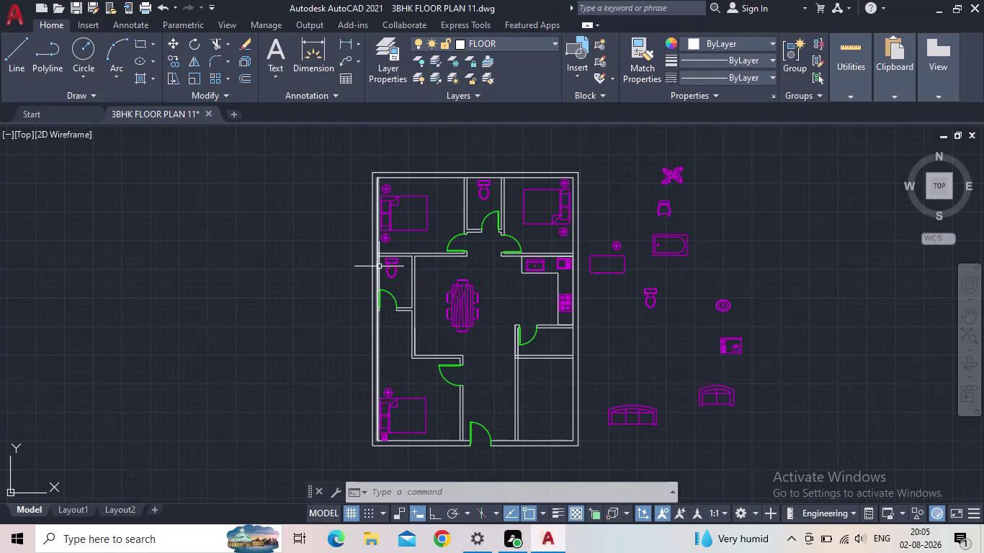
Rotate the round basin fixture 90 degrees about its centre with Ortho on.
scroll(up, 3)
scroll(up, 3)
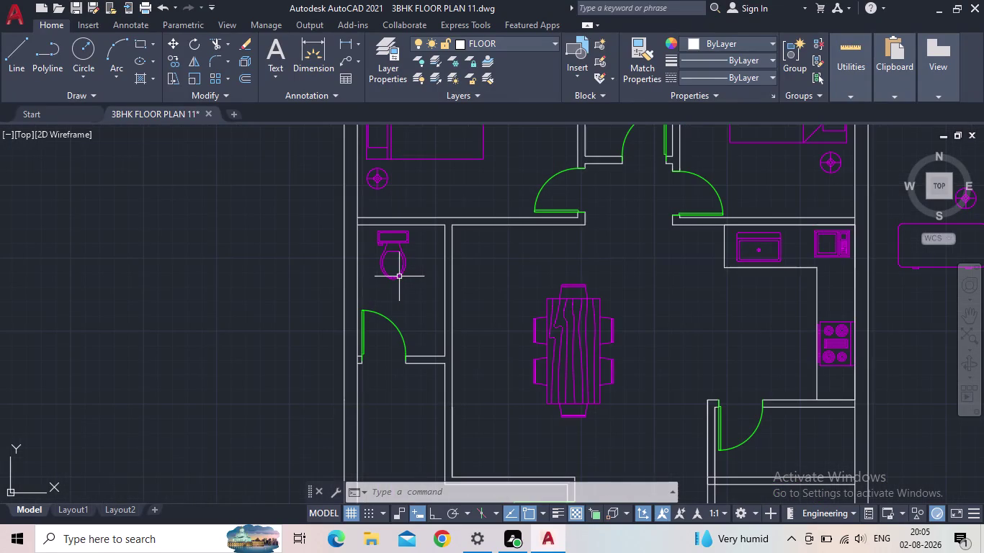
middle_drag(408, 292, 397, 292)
scroll(down, 3)
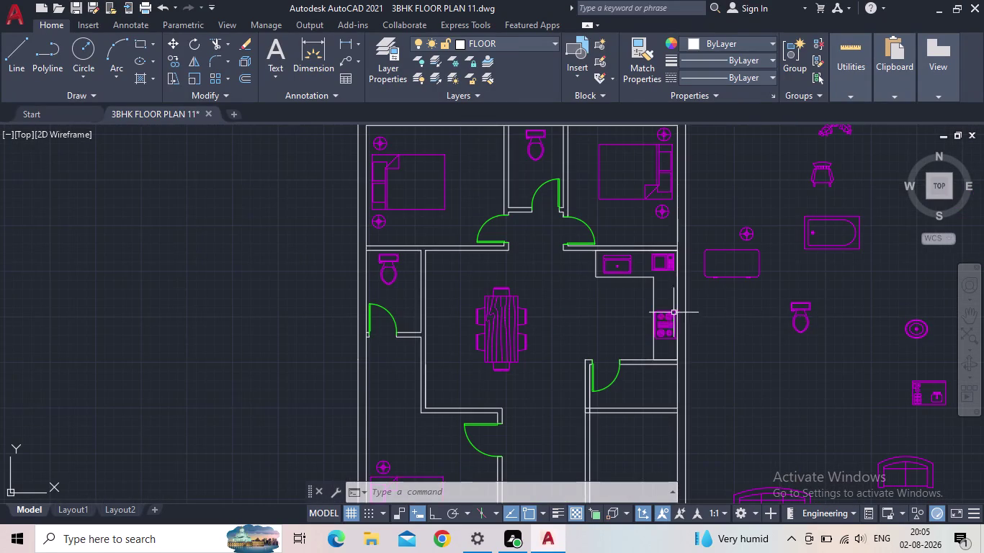
middle_drag(835, 301, 793, 291)
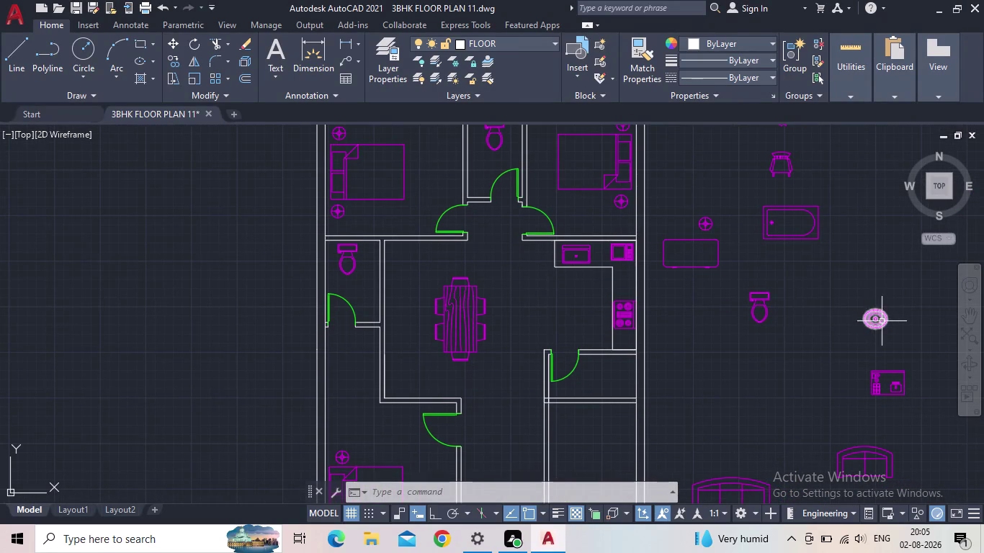
click(882, 321)
key(r)
key(o)
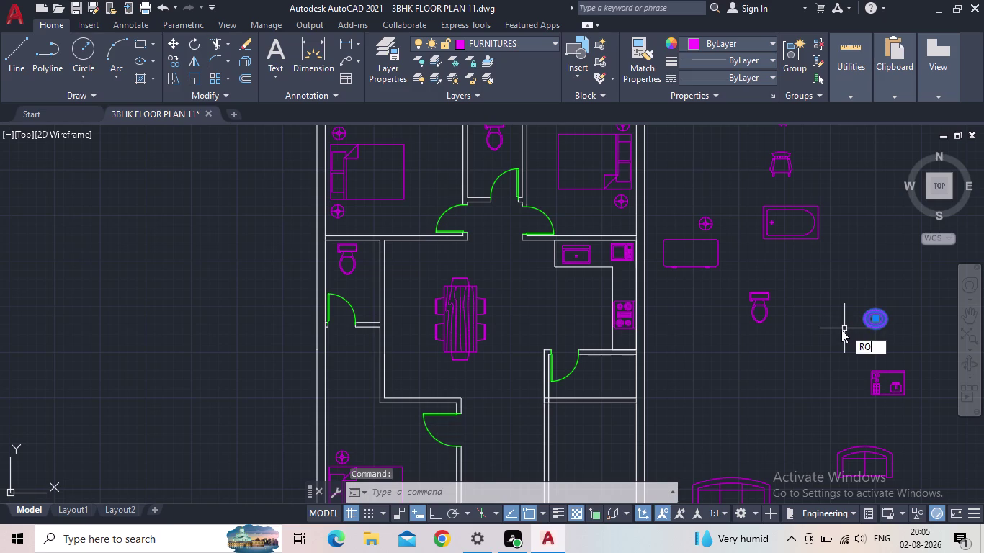
key(Return)
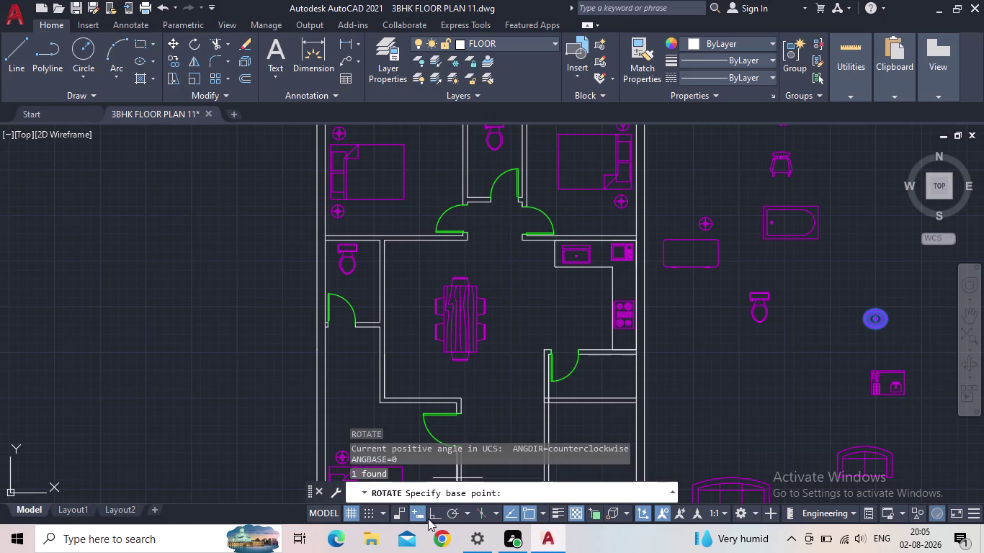
click(434, 516)
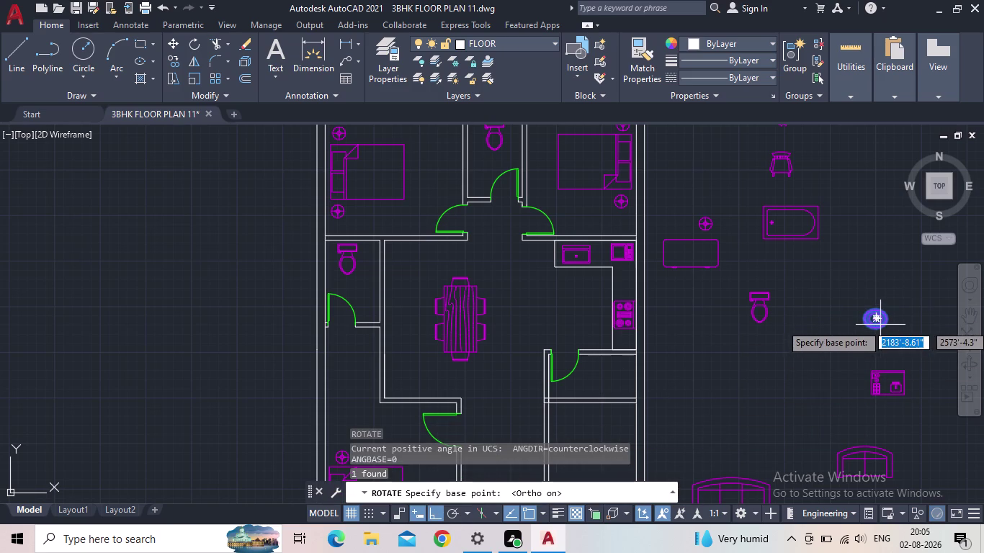
click(877, 322)
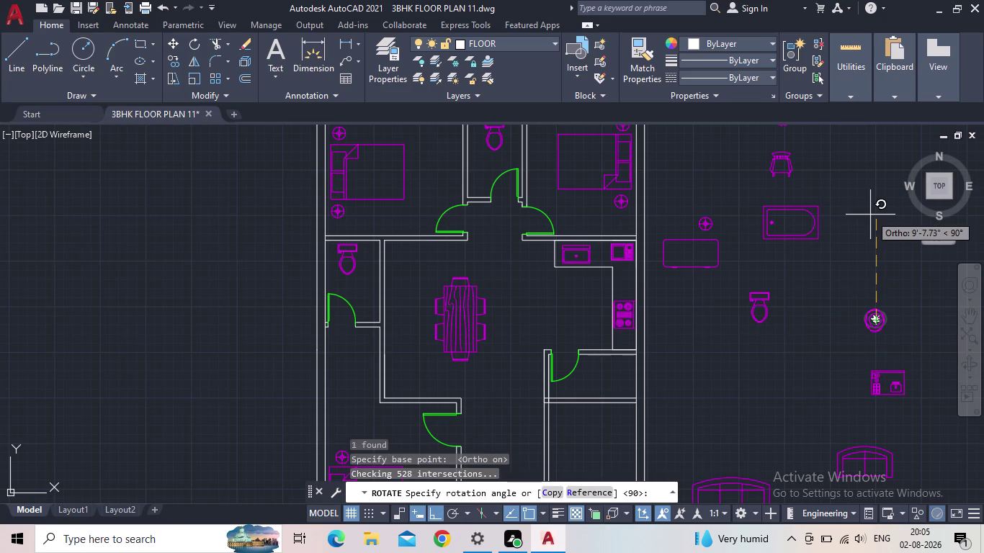
click(870, 214)
Move the rotated basin by its centre grip into the left bathroom beside the door.
scroll(up, 3)
click(875, 334)
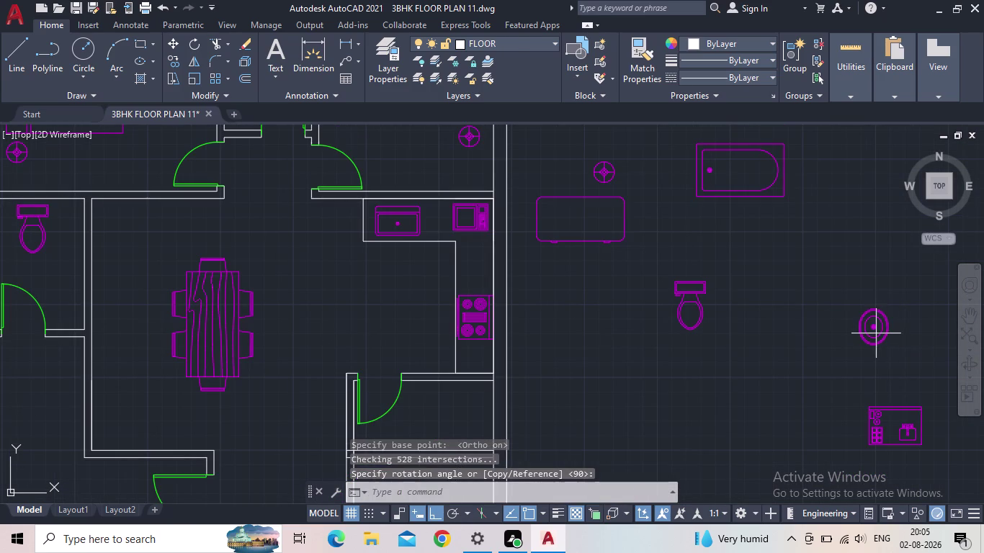
click(872, 329)
click(872, 329)
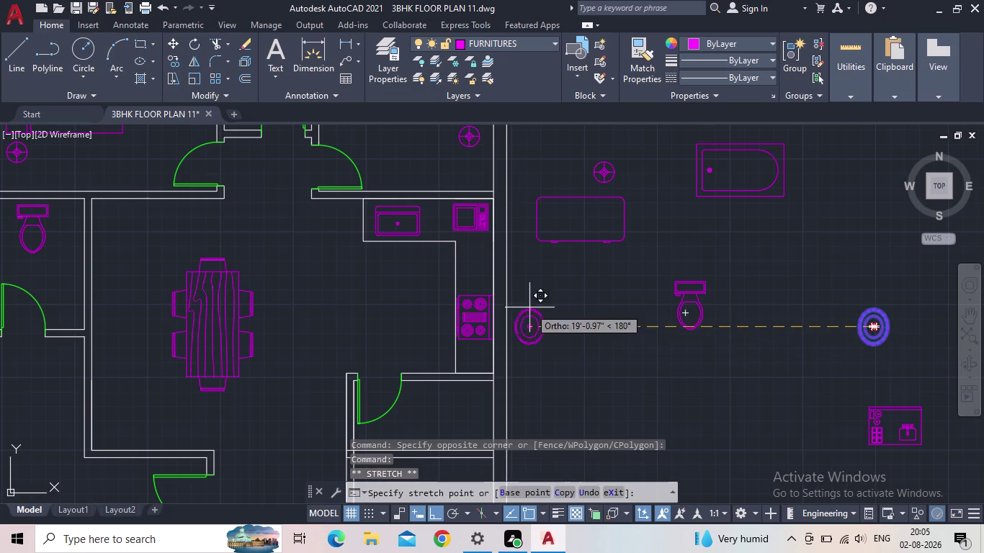
scroll(down, 3)
click(429, 514)
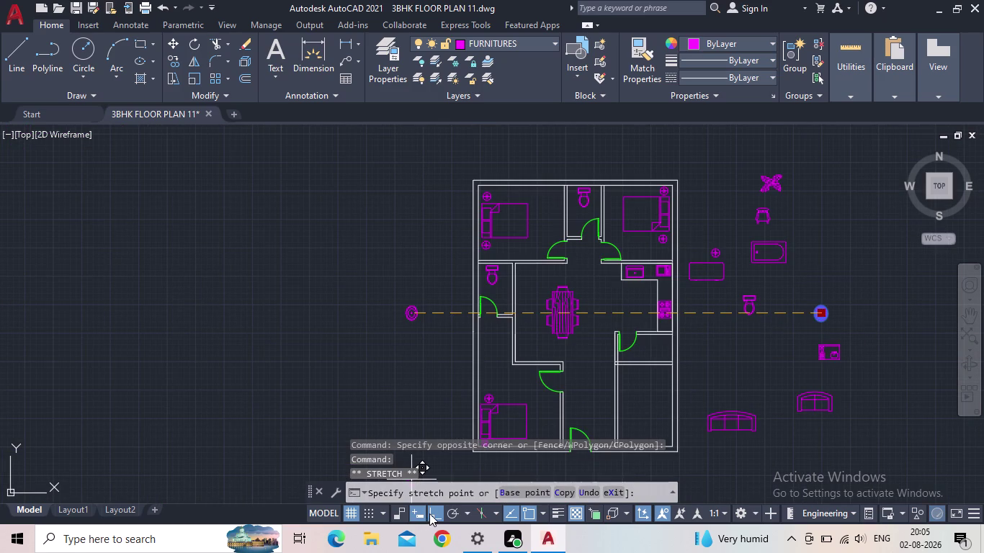
scroll(up, 3)
scroll(up, 3)
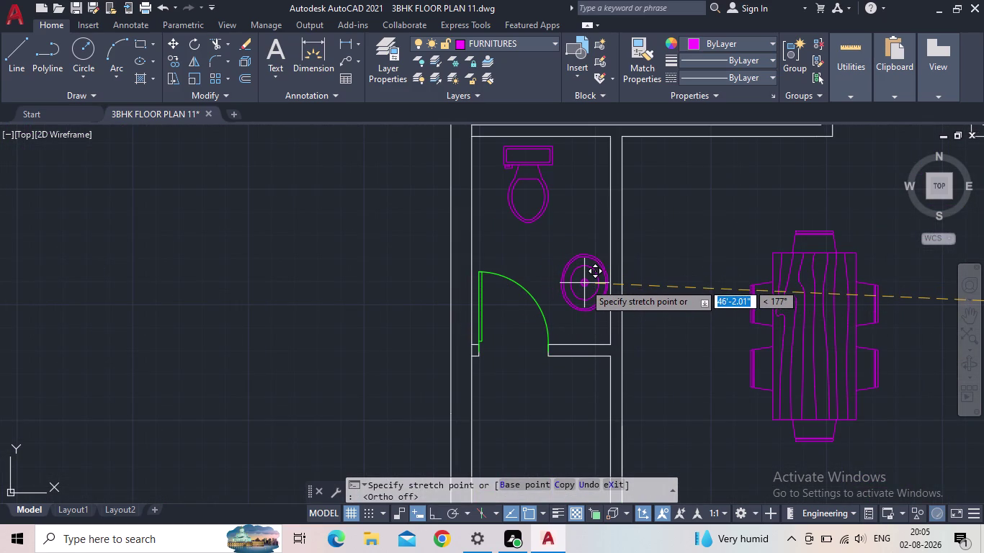
click(582, 284)
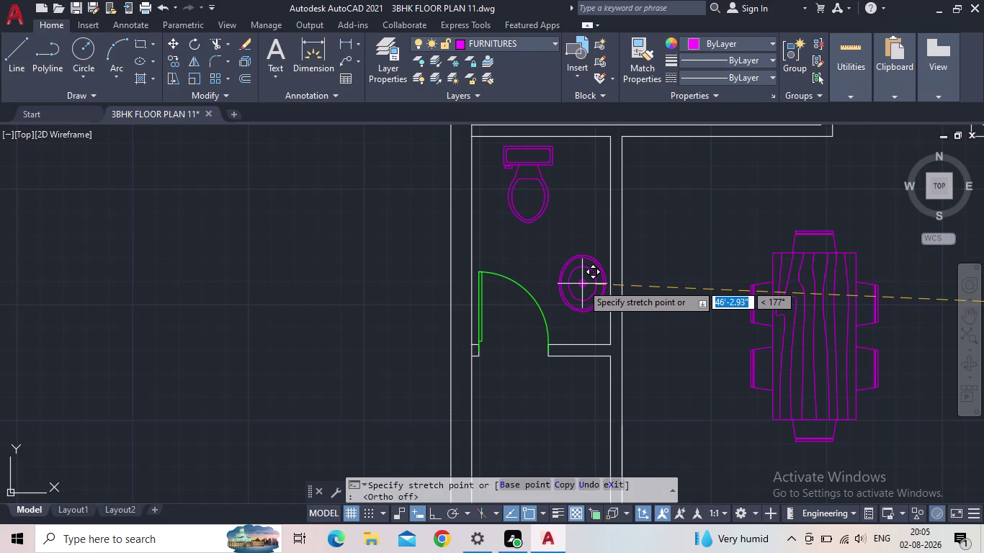
key(Escape)
scroll(down, 3)
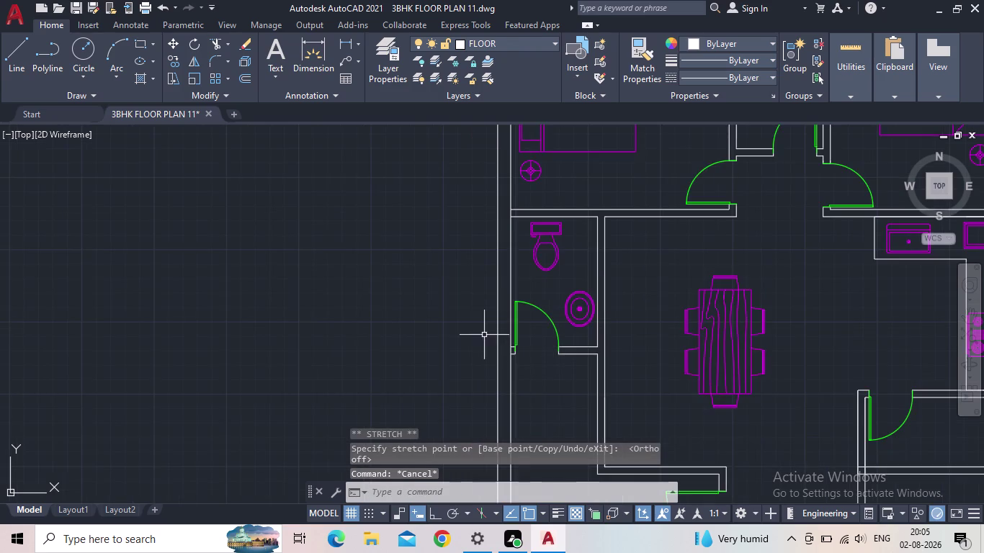
scroll(down, 3)
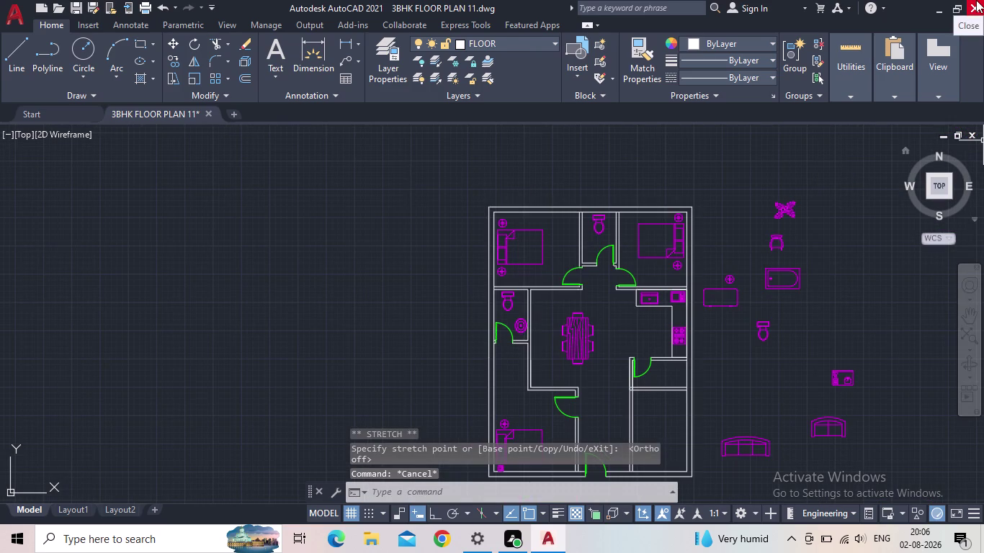
Start copying the basin with CO, using its centre as the base point.
scroll(up, 3)
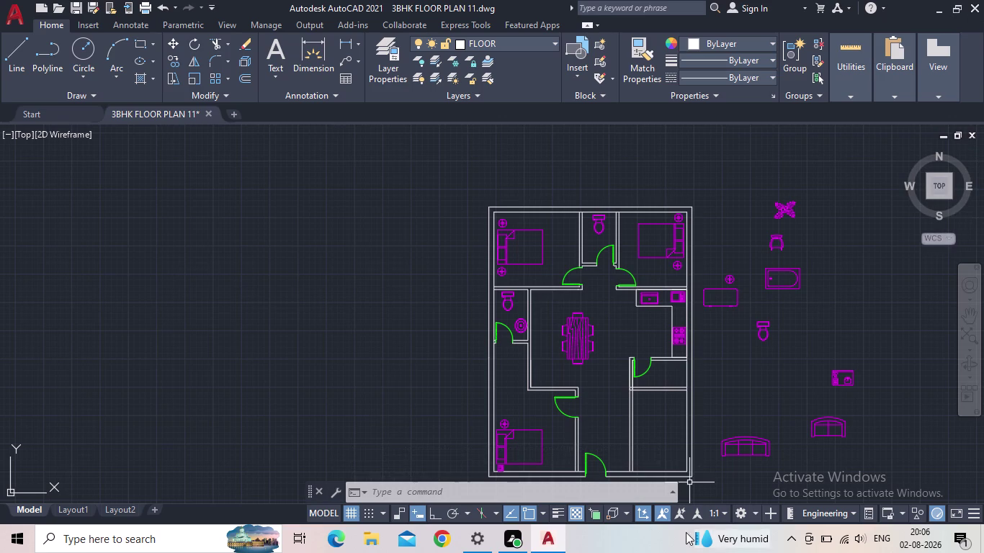
scroll(down, 3)
middle_drag(702, 371, 651, 364)
scroll(up, 3)
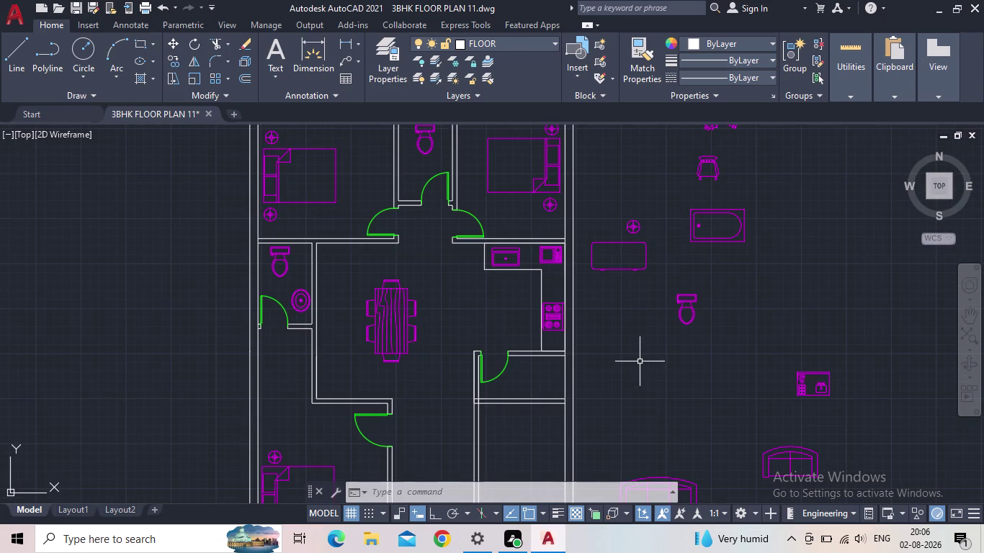
middle_drag(646, 351, 625, 382)
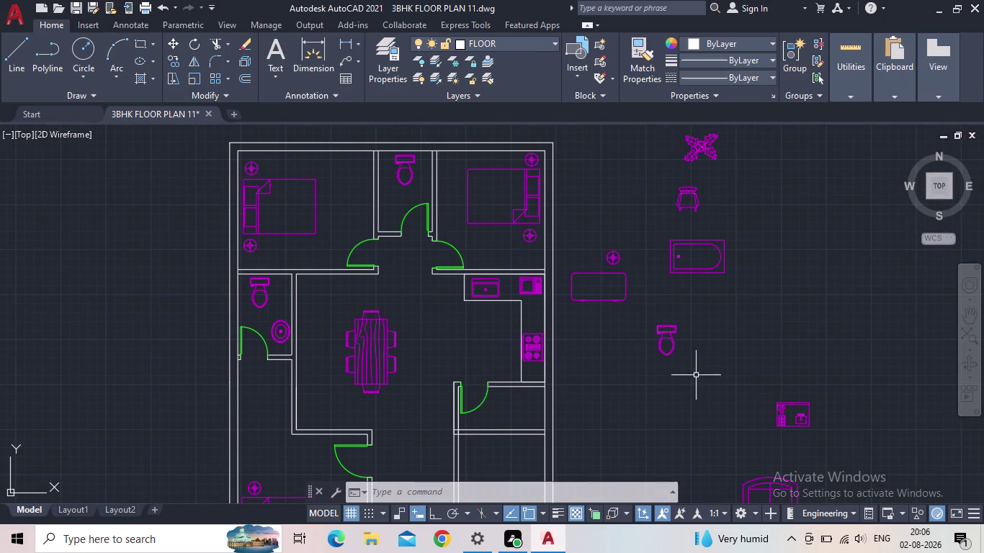
scroll(up, 3)
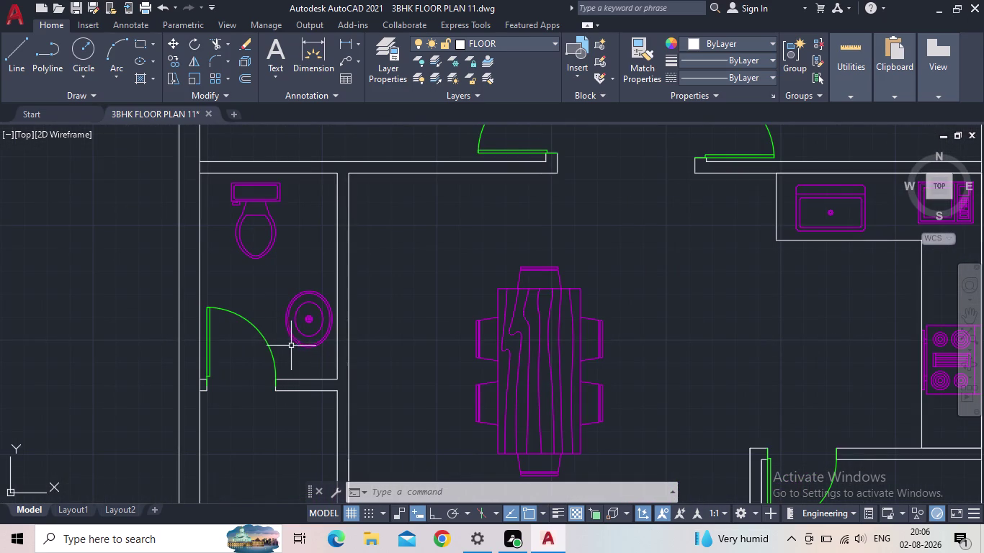
key(c)
key(o)
key(Return)
click(302, 355)
click(299, 337)
key(space)
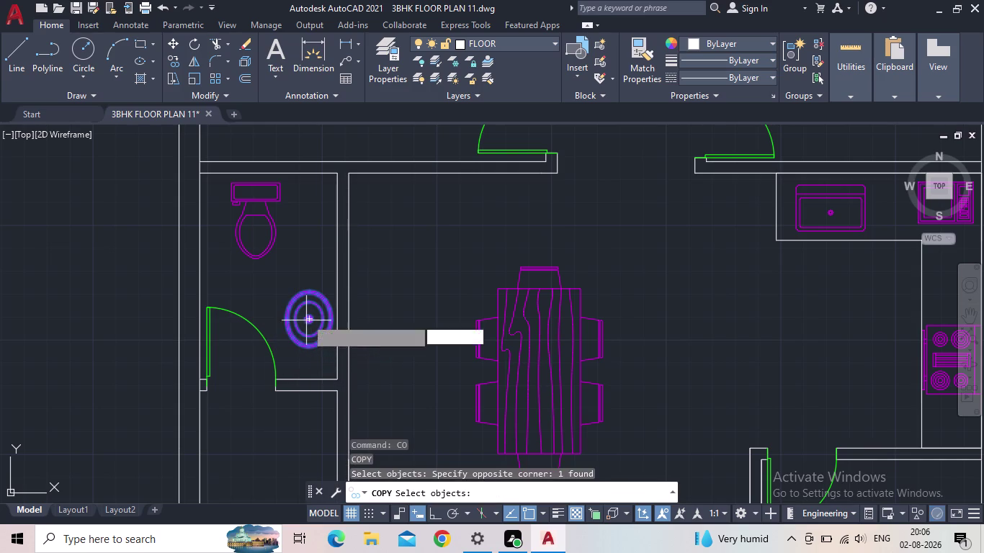
click(306, 318)
Place the basin copy in the upper bathroom between the bedrooms and save the drawing.
middle_drag(465, 252, 429, 303)
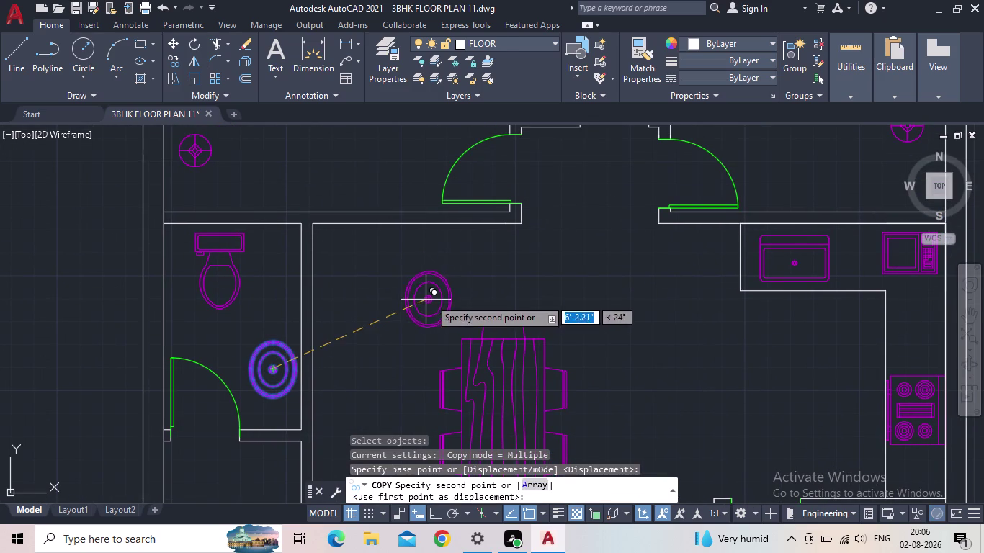
middle_drag(506, 216, 469, 371)
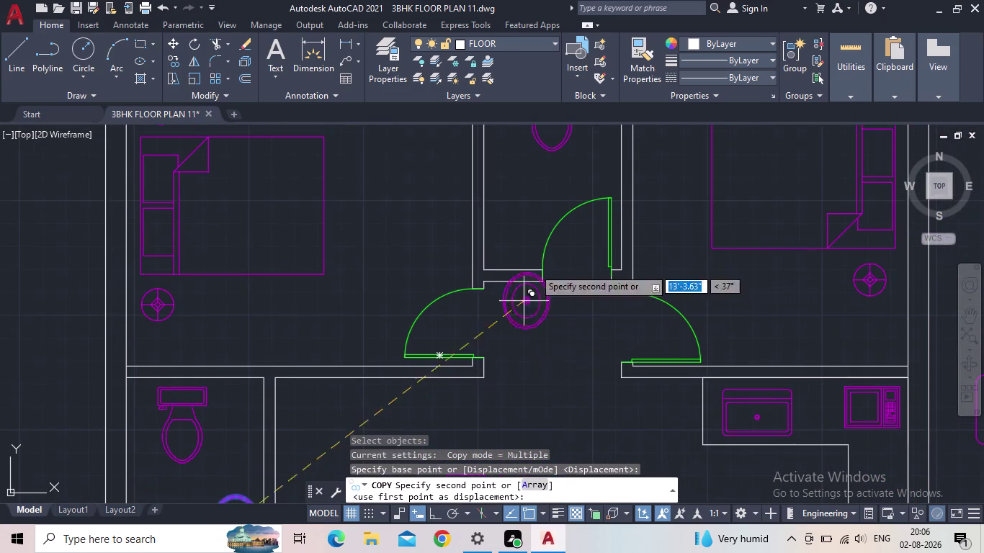
scroll(up, 3)
scroll(down, 3)
scroll(up, 3)
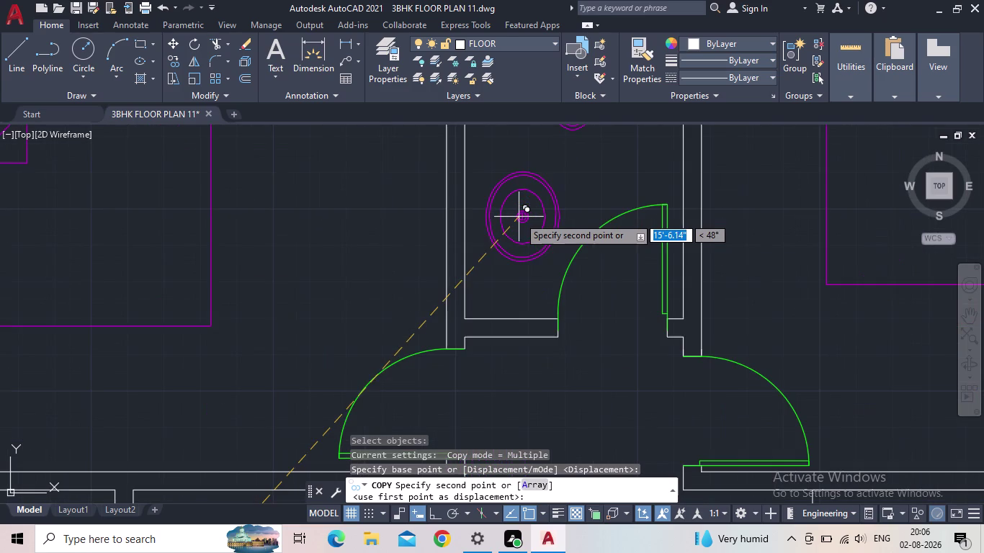
click(511, 217)
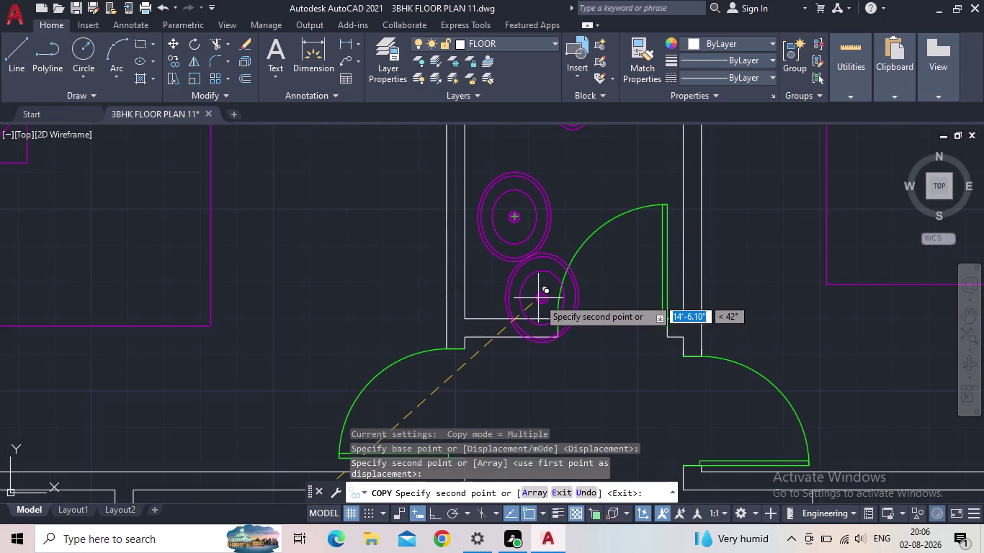
key(Escape)
scroll(down, 3)
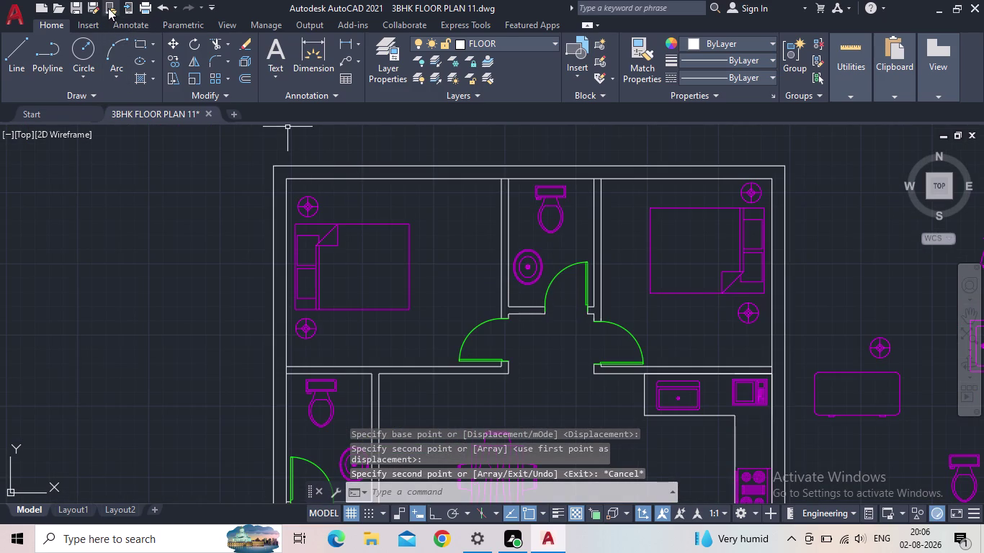
click(79, 8)
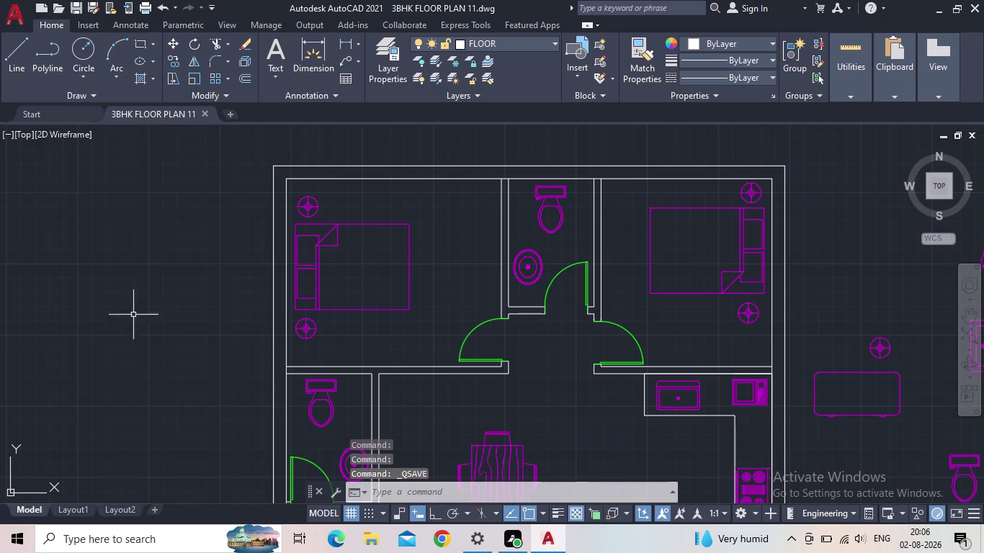
Trim the wall lines near the lower-left bedroom with a TRIM fence selection.
scroll(down, 3)
middle_drag(372, 393, 337, 350)
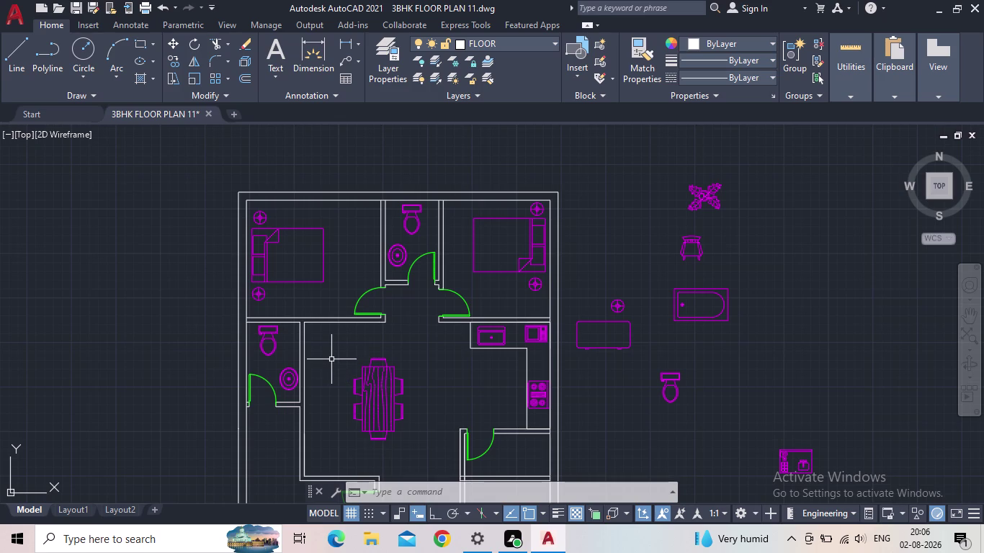
scroll(down, 3)
middle_drag(428, 382, 425, 323)
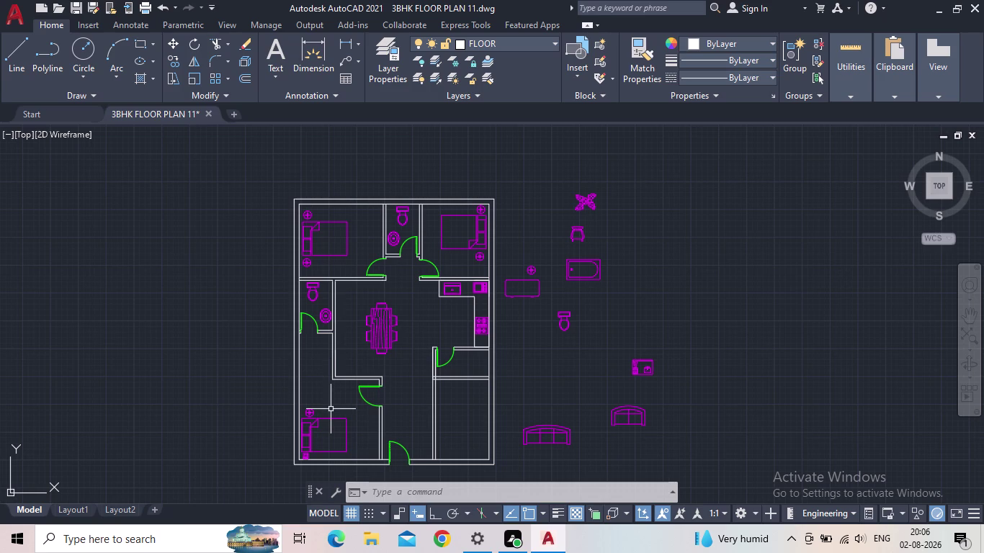
key(t)
key(r)
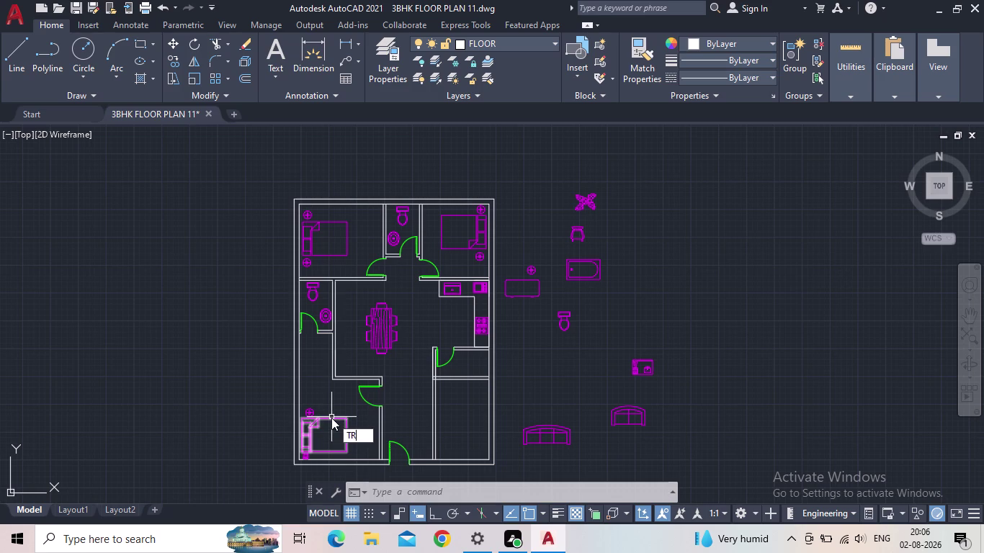
key(Return)
drag(450, 413, 428, 411)
scroll(down, 3)
middle_drag(438, 414, 467, 340)
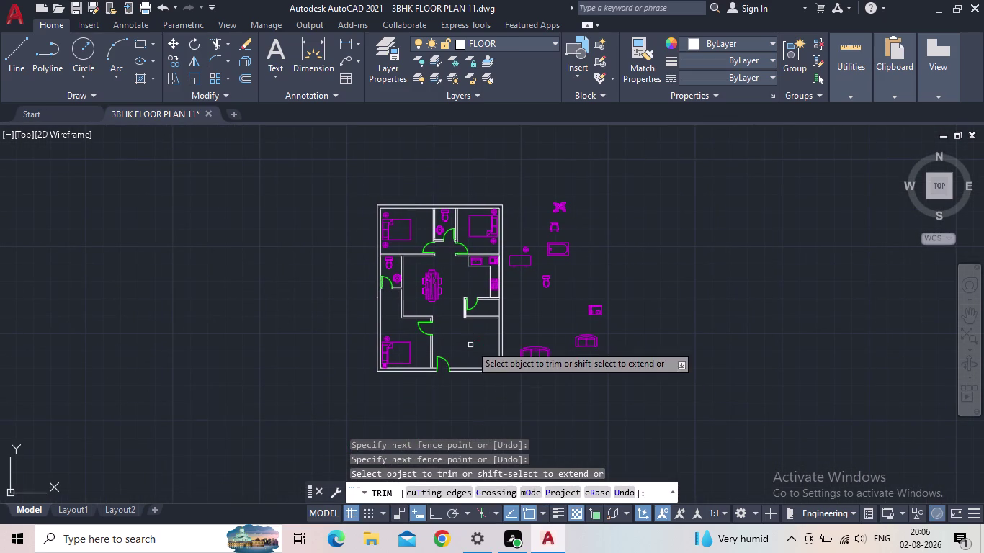
scroll(up, 3)
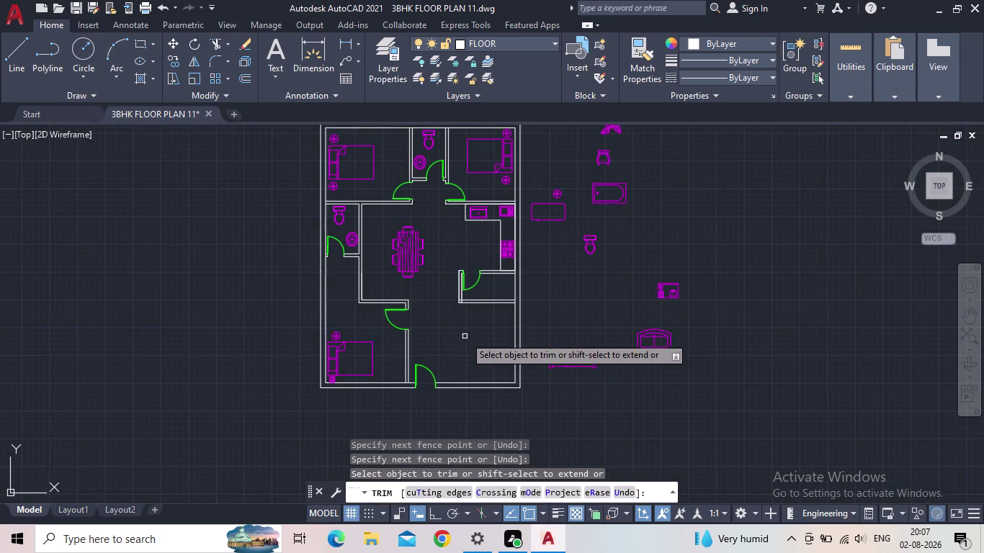
middle_drag(464, 336, 465, 352)
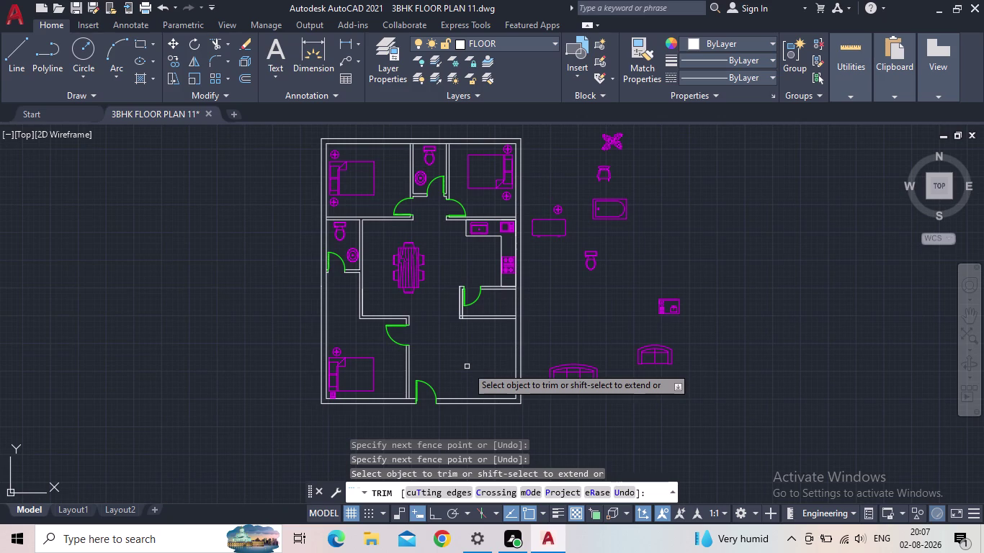
key(Escape)
middle_drag(515, 356, 525, 376)
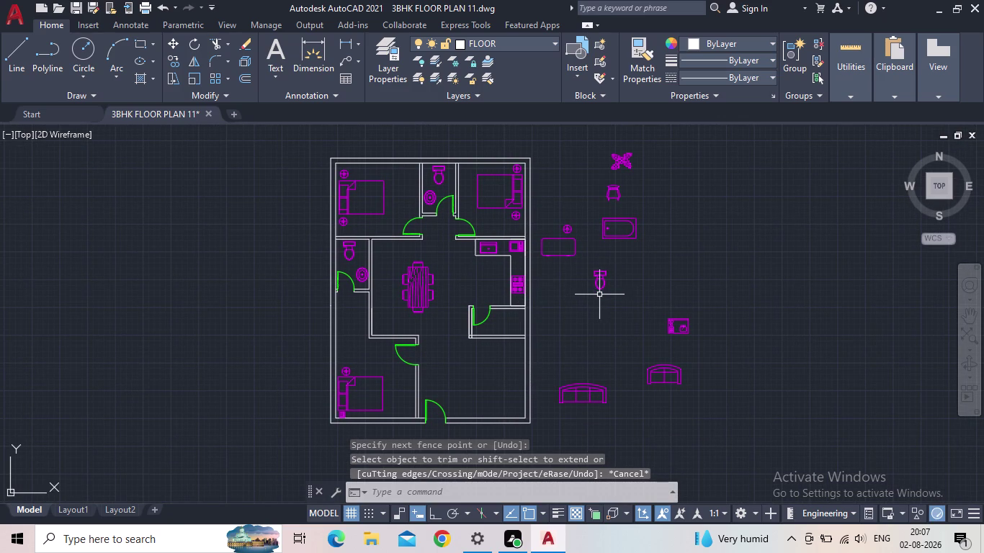
click(434, 513)
Rotate the long sofa below the plan 90 degrees upright.
click(620, 407)
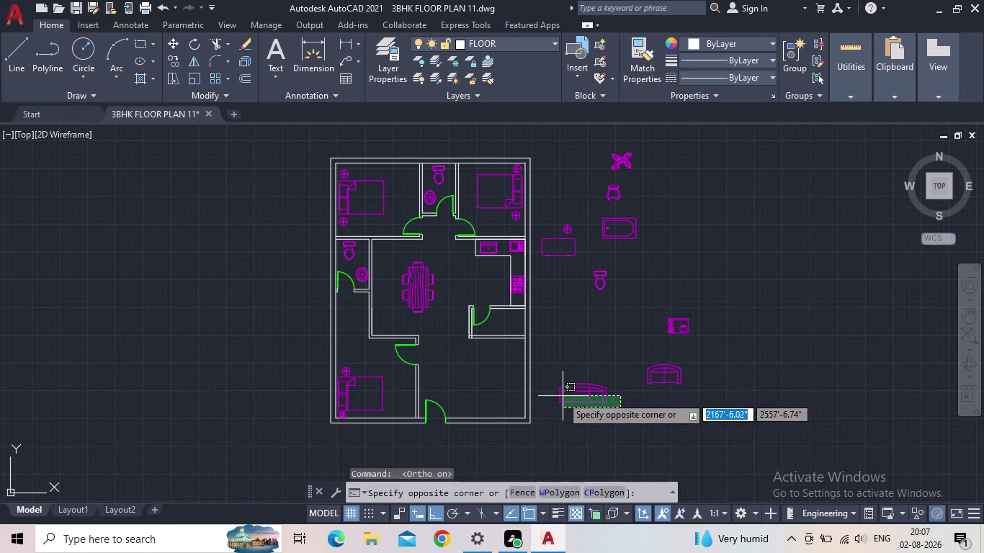
click(557, 394)
key(r)
key(o)
key(space)
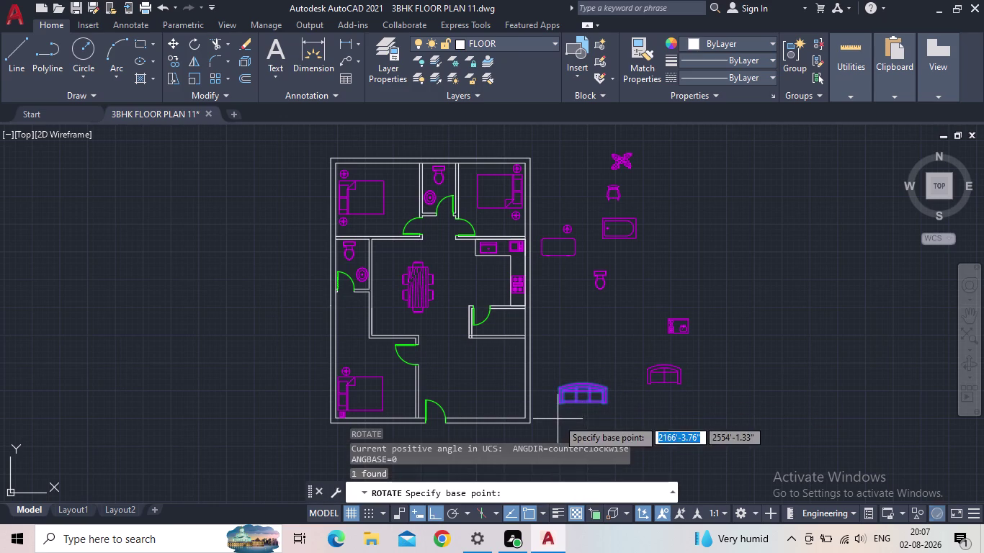
drag(581, 385, 587, 382)
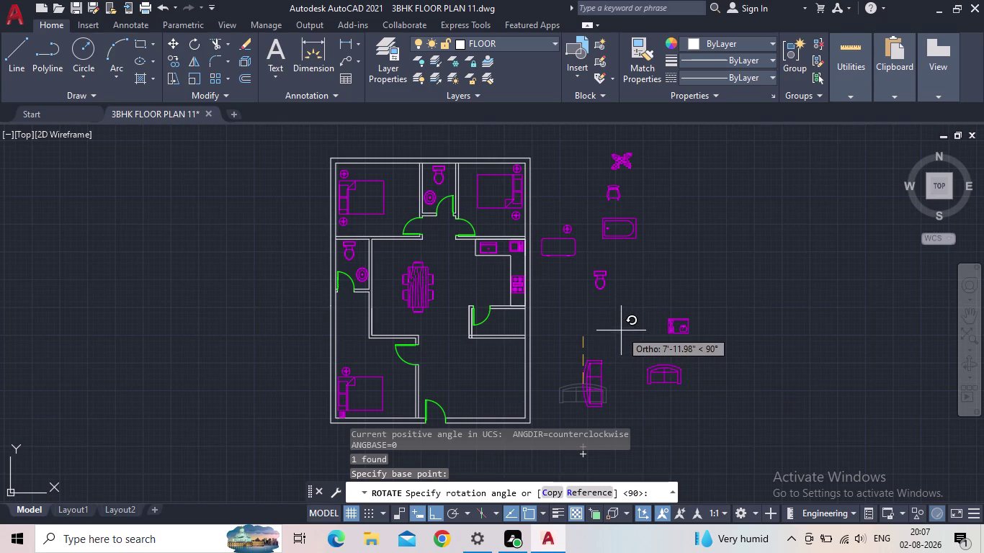
click(589, 416)
click(654, 382)
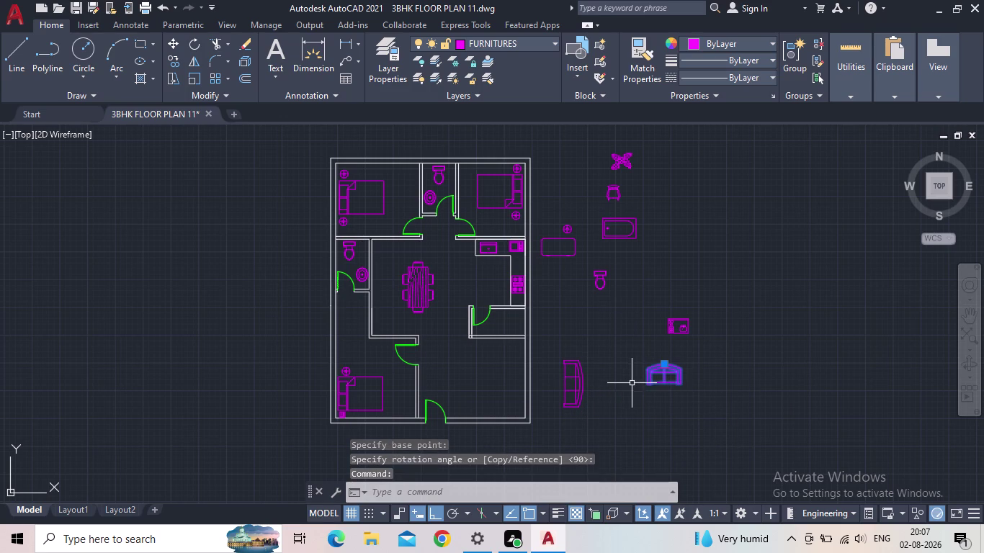
key(Escape)
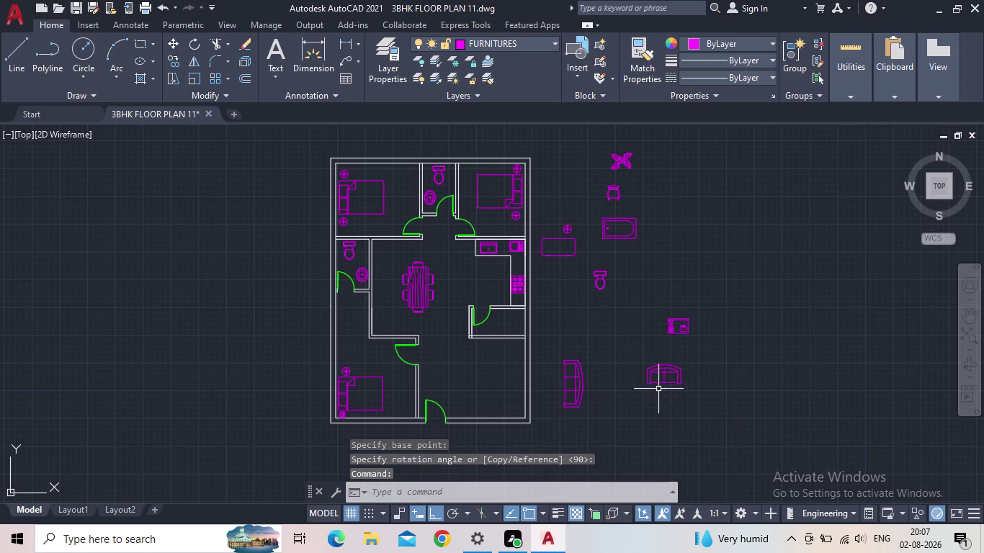
Move the rotated sofa against the living room's right wall.
click(577, 383)
click(586, 383)
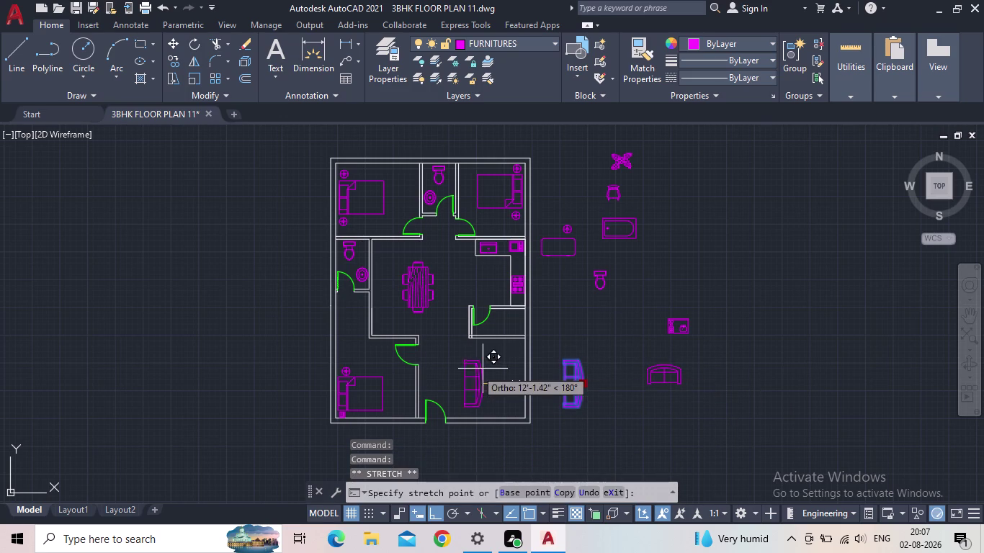
click(432, 520)
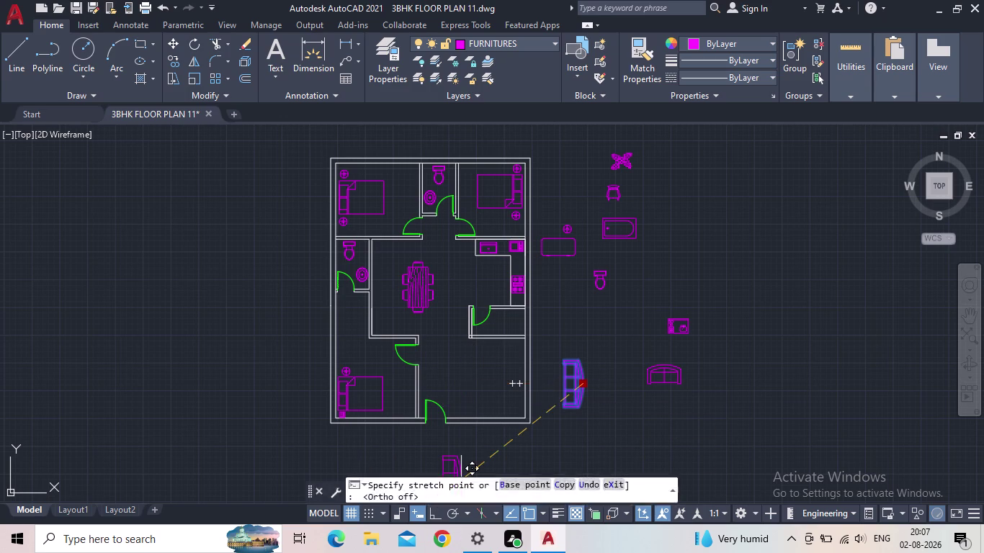
scroll(up, 3)
middle_drag(550, 378, 592, 308)
scroll(down, 3)
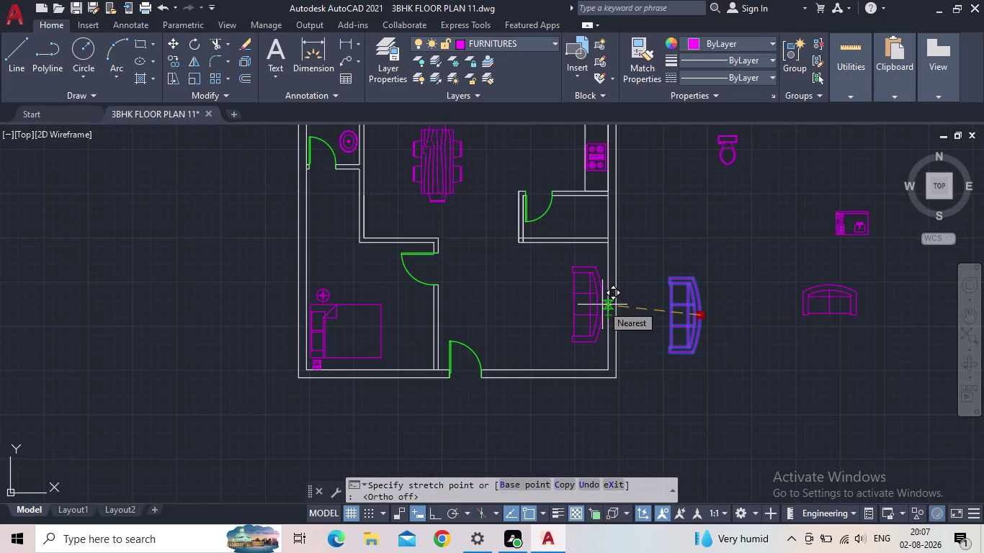
click(602, 305)
scroll(up, 3)
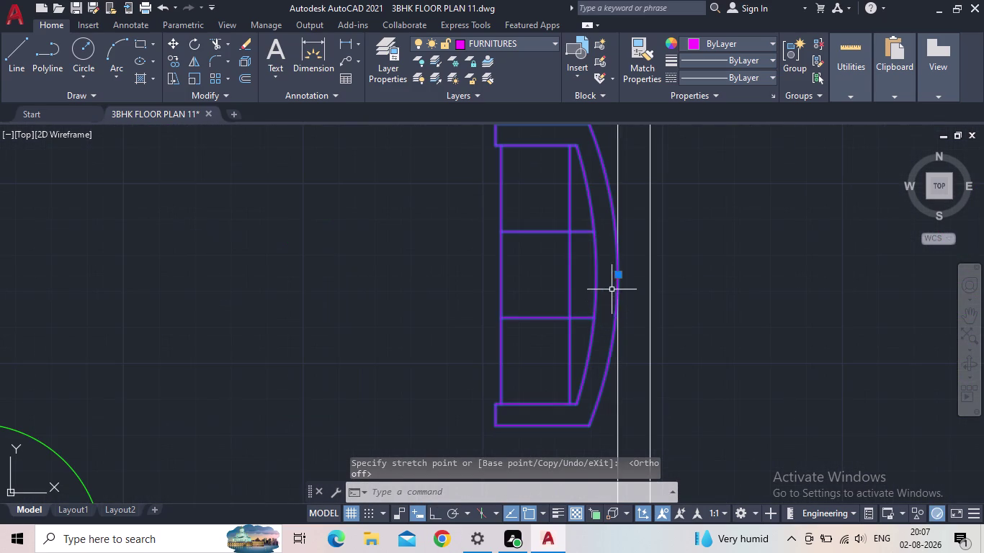
click(620, 279)
click(596, 279)
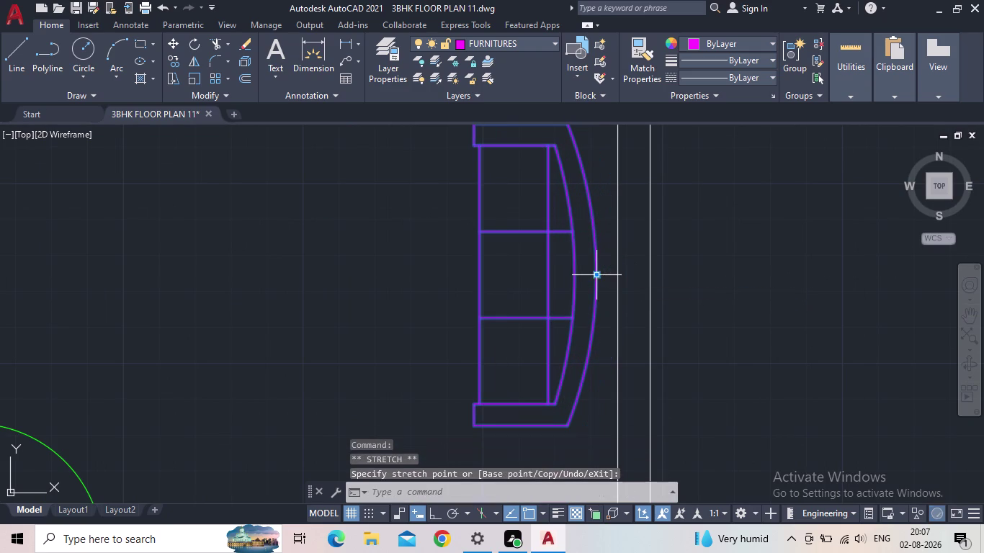
key(Escape)
scroll(down, 3)
Rotate the second sofa 180 degrees.
middle_drag(599, 308, 559, 319)
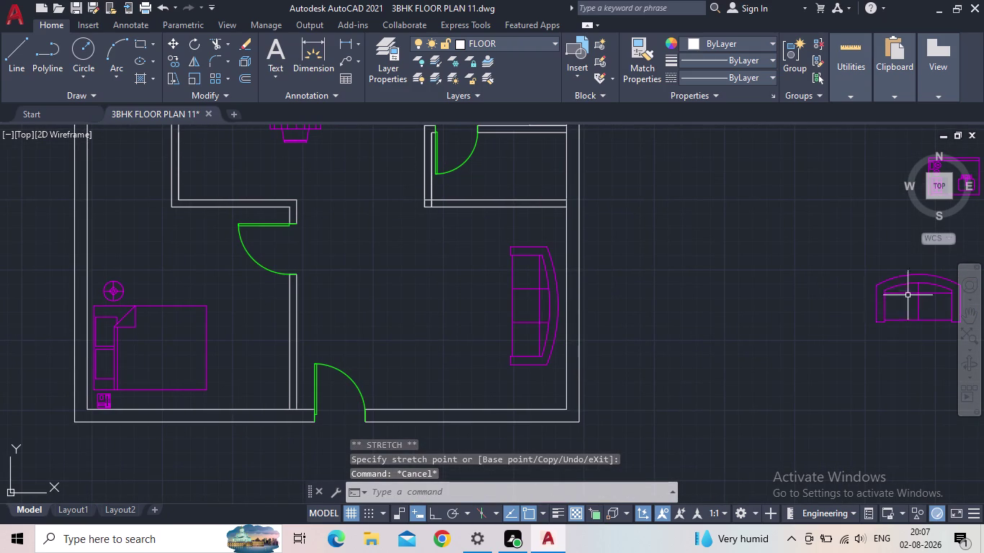
click(912, 290)
middle_click(882, 292)
click(878, 294)
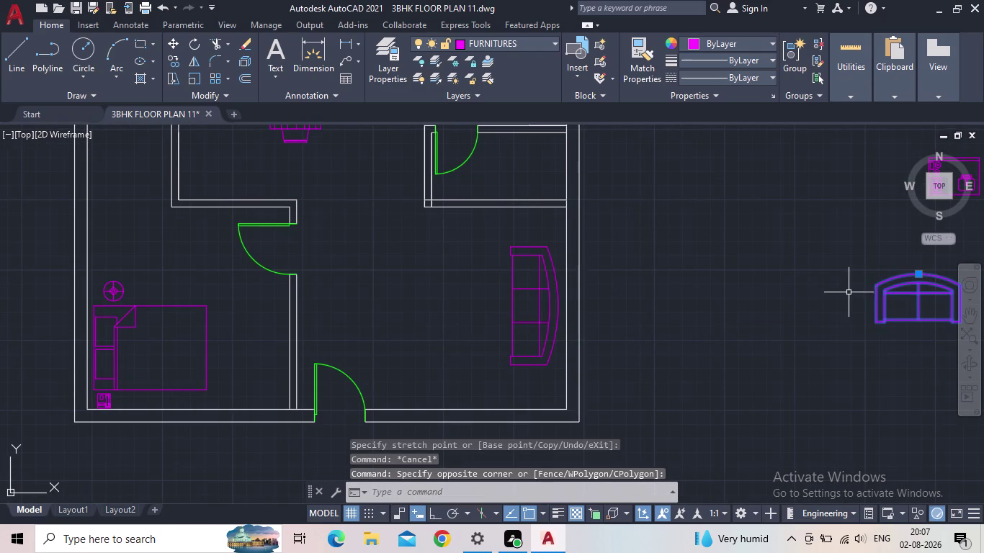
middle_drag(848, 292, 641, 298)
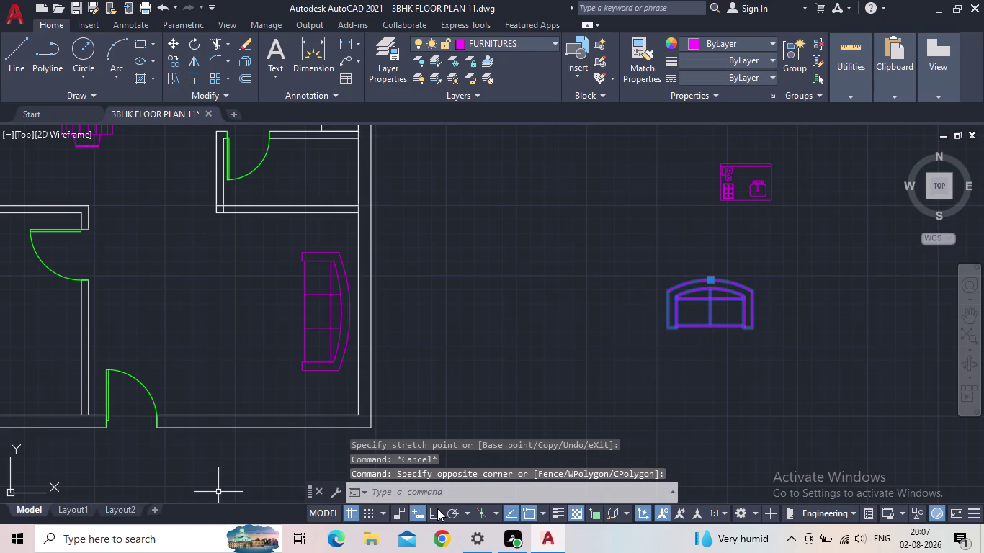
click(432, 510)
key(r)
key(o)
key(Return)
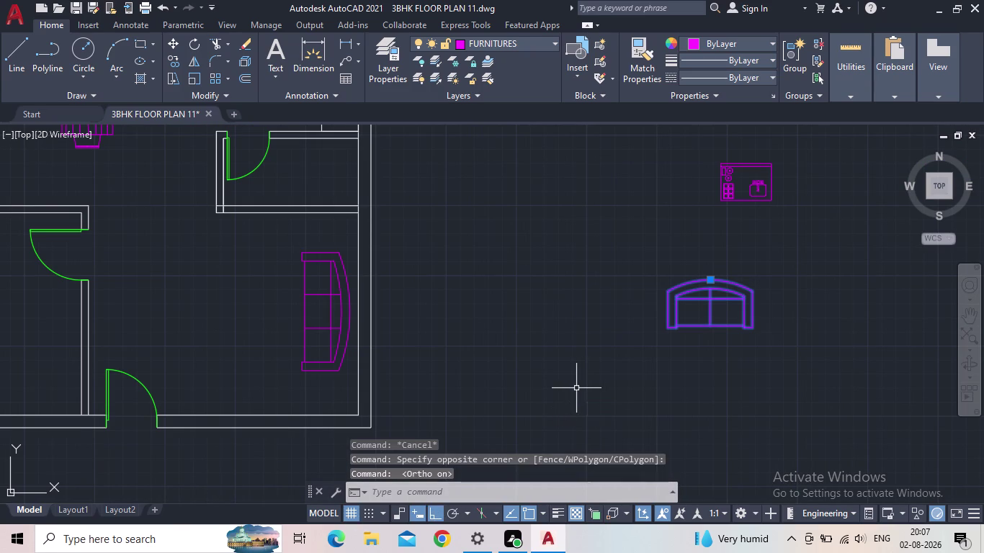
click(705, 283)
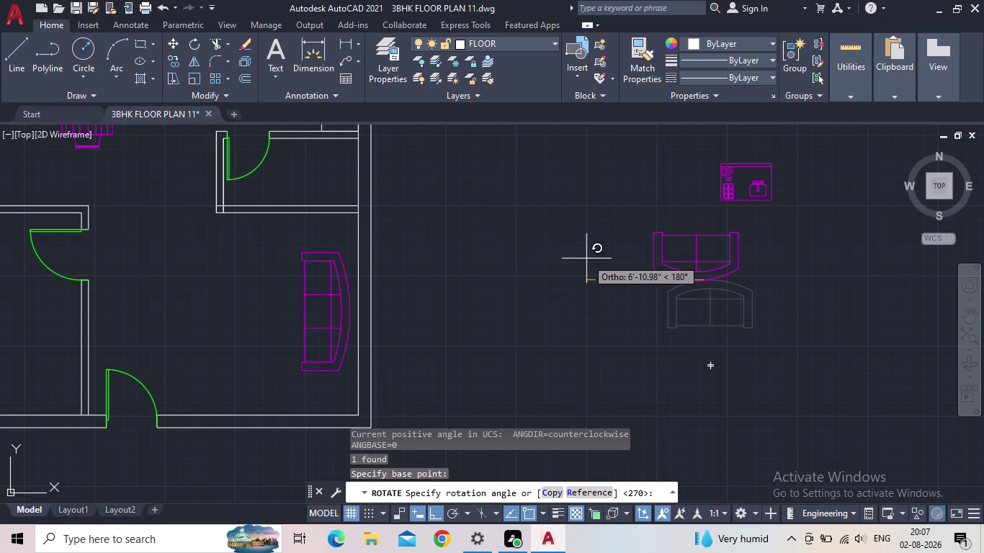
click(541, 289)
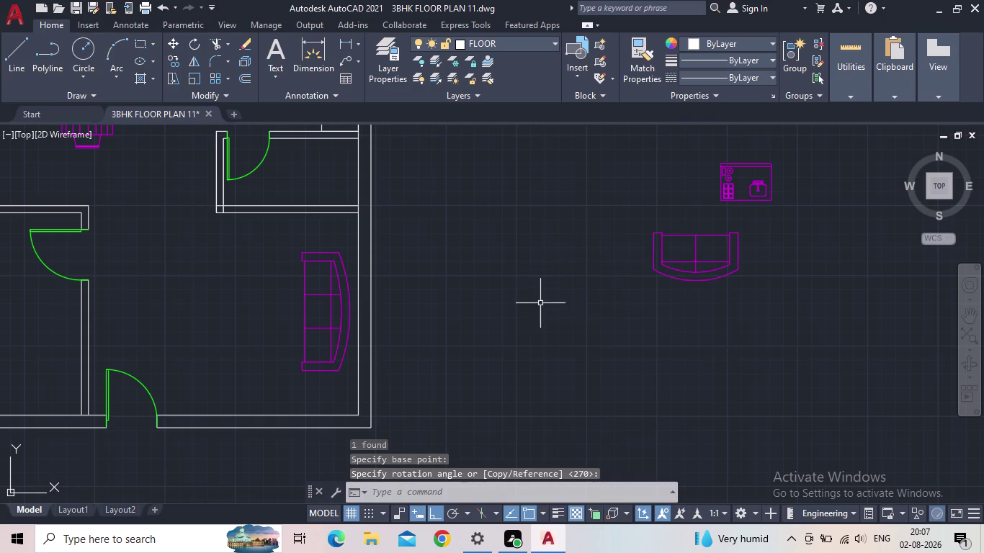
Move the second sofa along the living room's bottom wall.
click(694, 282)
click(696, 282)
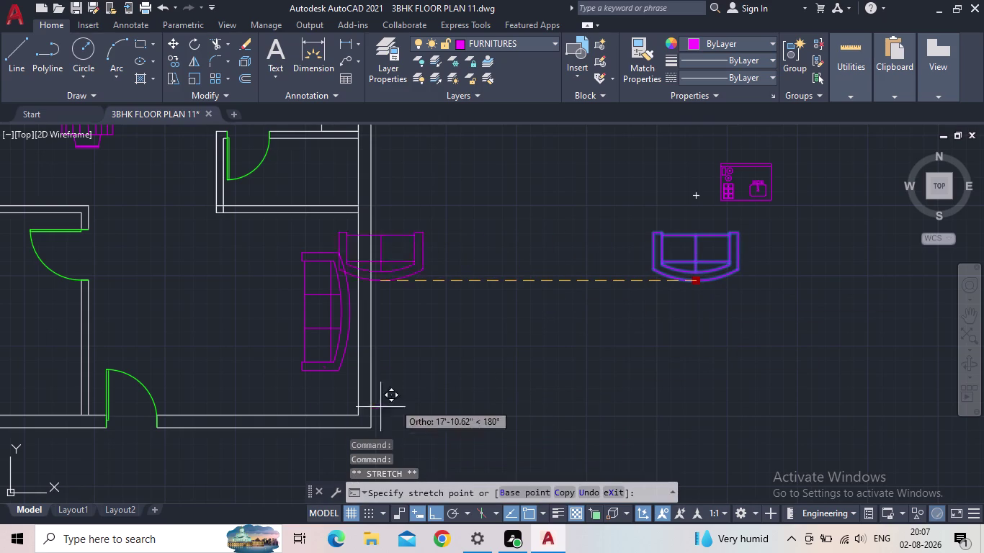
click(433, 515)
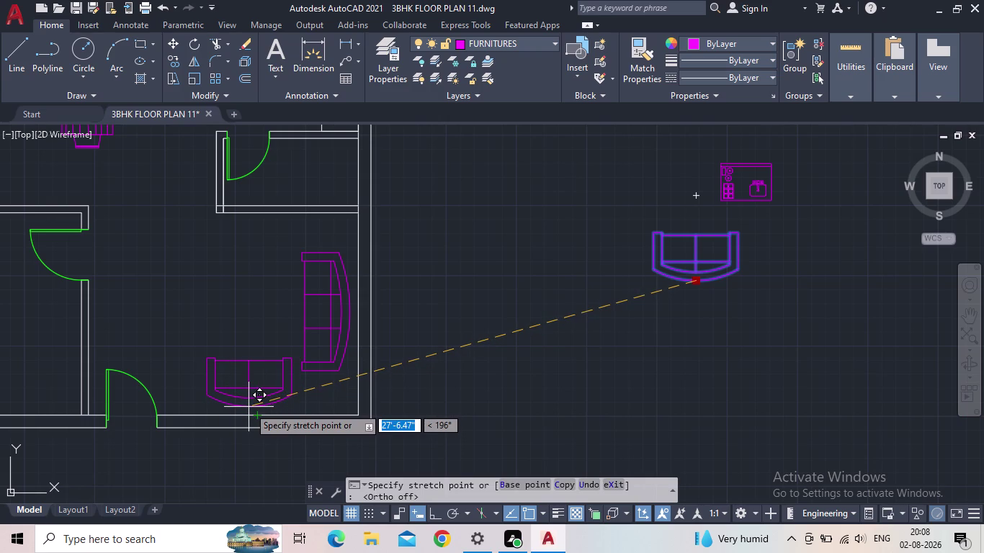
scroll(up, 3)
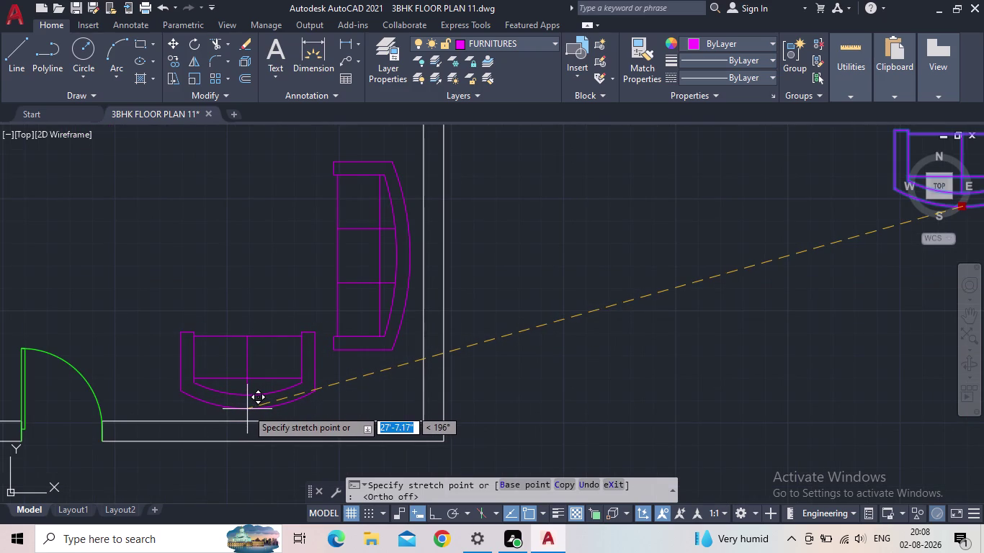
click(247, 408)
click(354, 350)
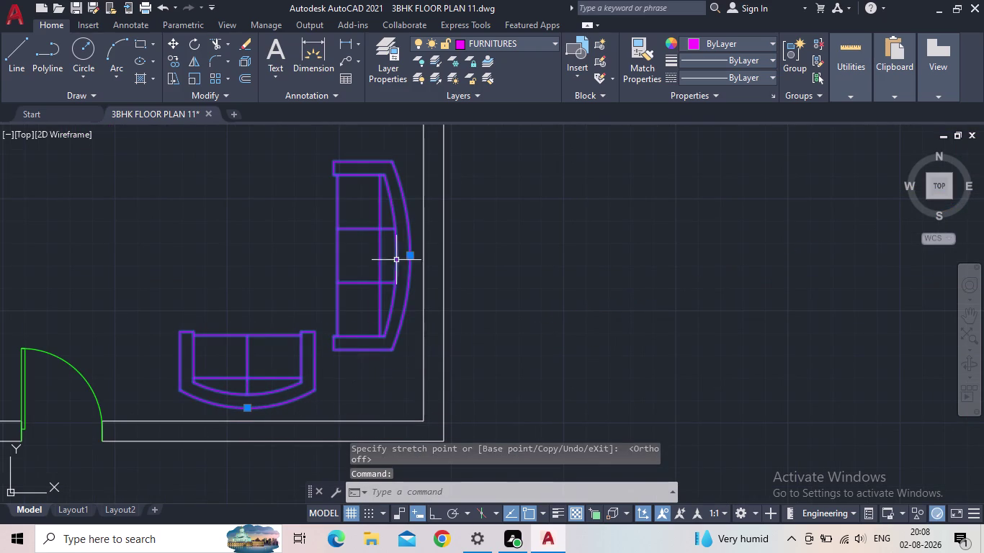
Nudge the first sofa snug against the right wall.
click(411, 256)
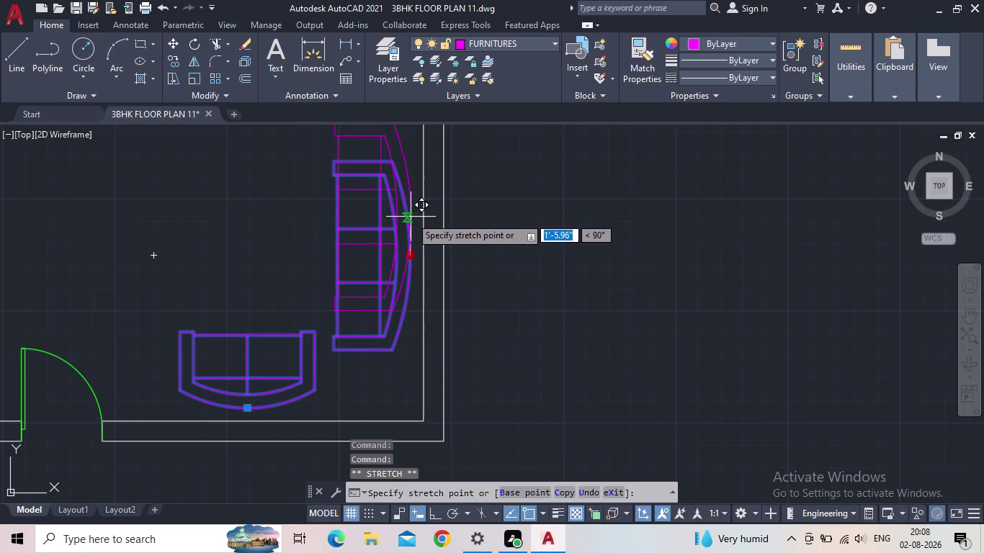
click(410, 217)
key(Escape)
scroll(down, 3)
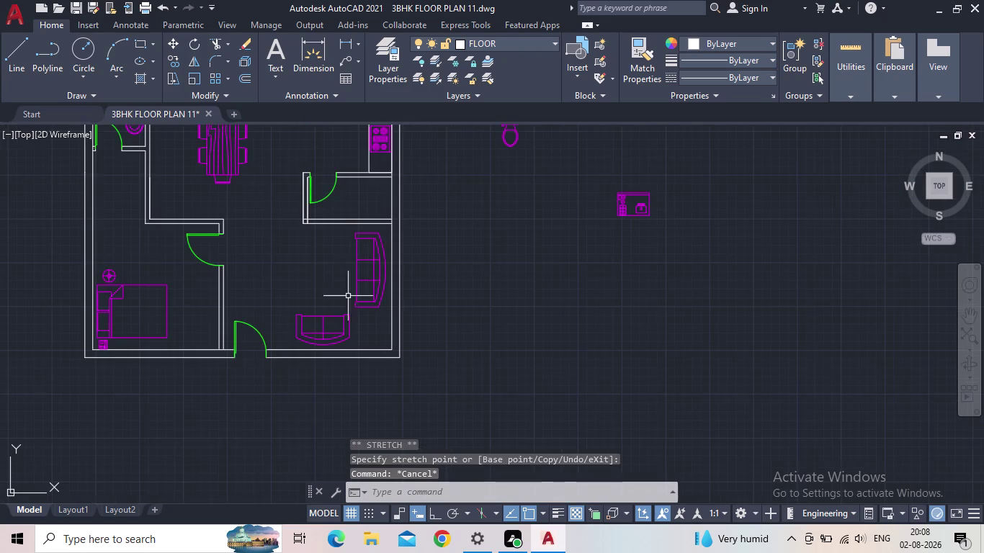
Rotate the small rectangular table a quarter turn upright.
middle_drag(339, 281, 337, 299)
middle_drag(623, 208, 615, 289)
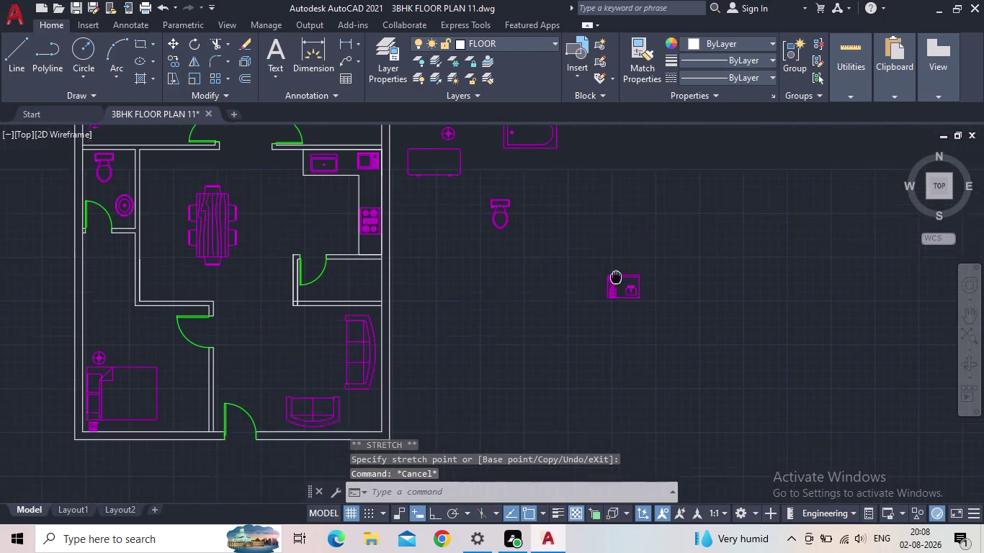
middle_drag(616, 289, 618, 345)
click(472, 259)
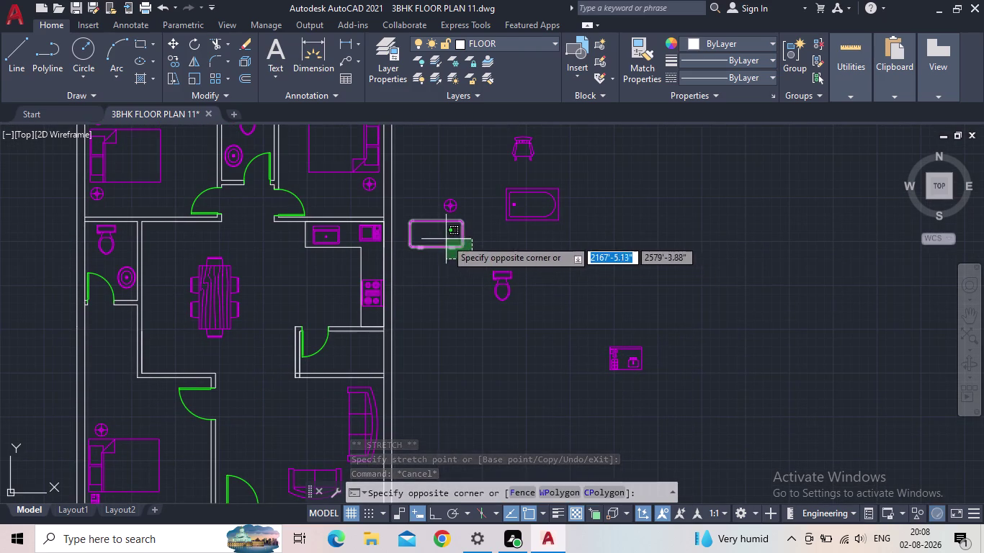
click(445, 239)
key(r)
key(o)
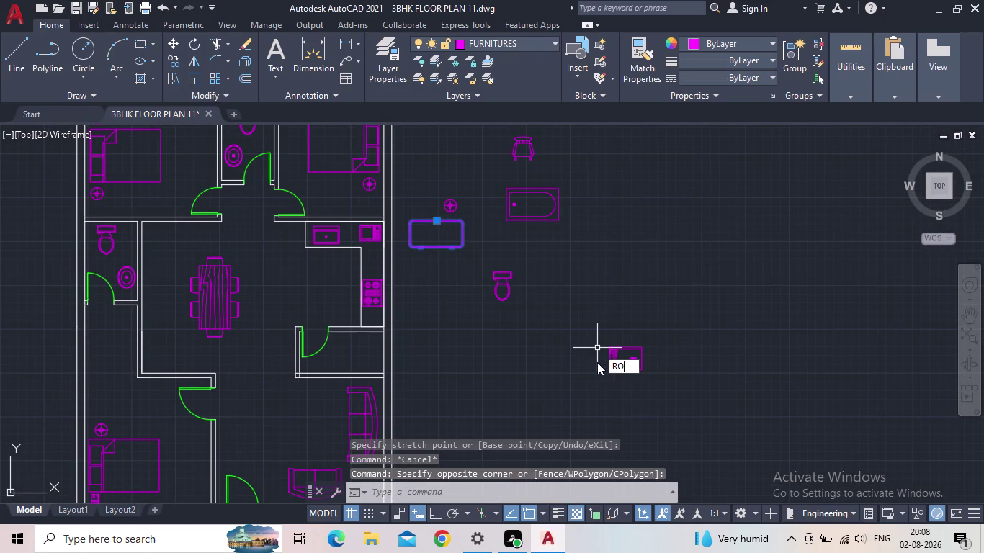
key(Return)
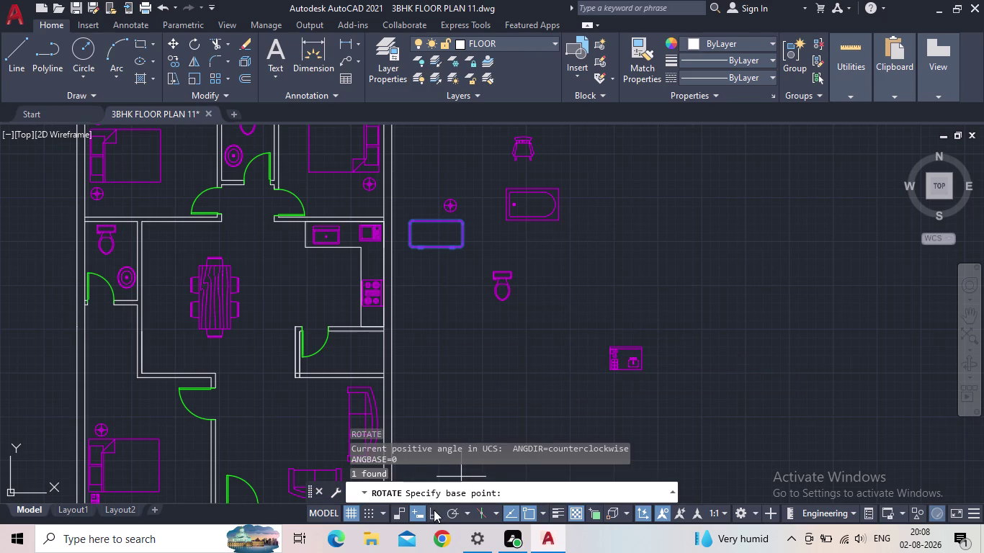
click(434, 510)
click(432, 222)
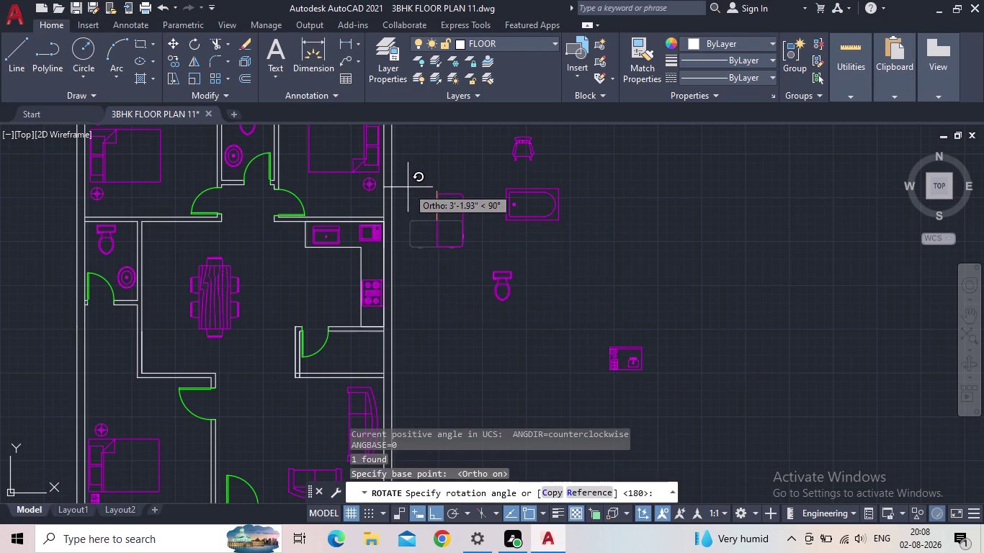
click(421, 166)
key(Escape)
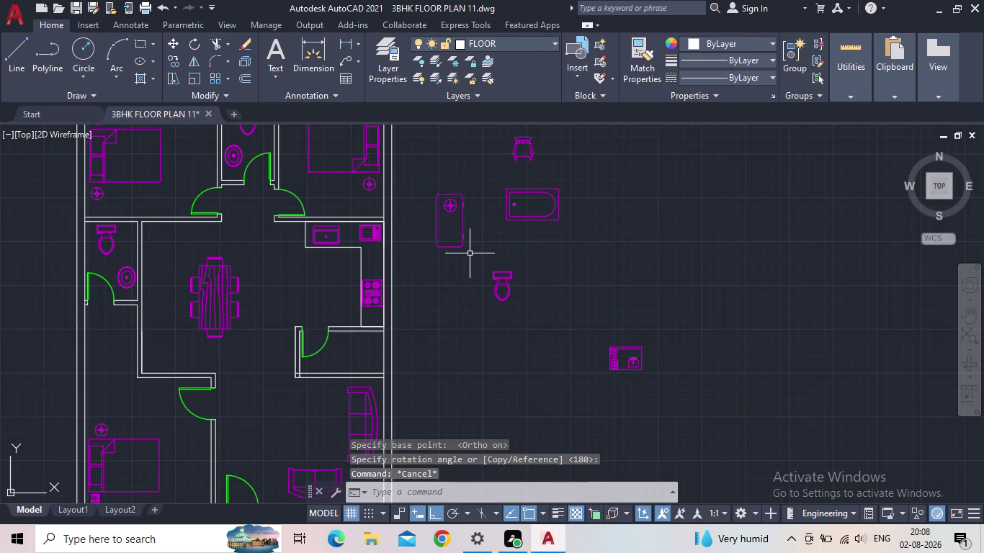
Move the table between the two sofas in the lower-right living room.
click(469, 253)
click(444, 243)
click(438, 222)
middle_drag(422, 294, 545, 233)
scroll(down, 3)
drag(432, 512, 436, 502)
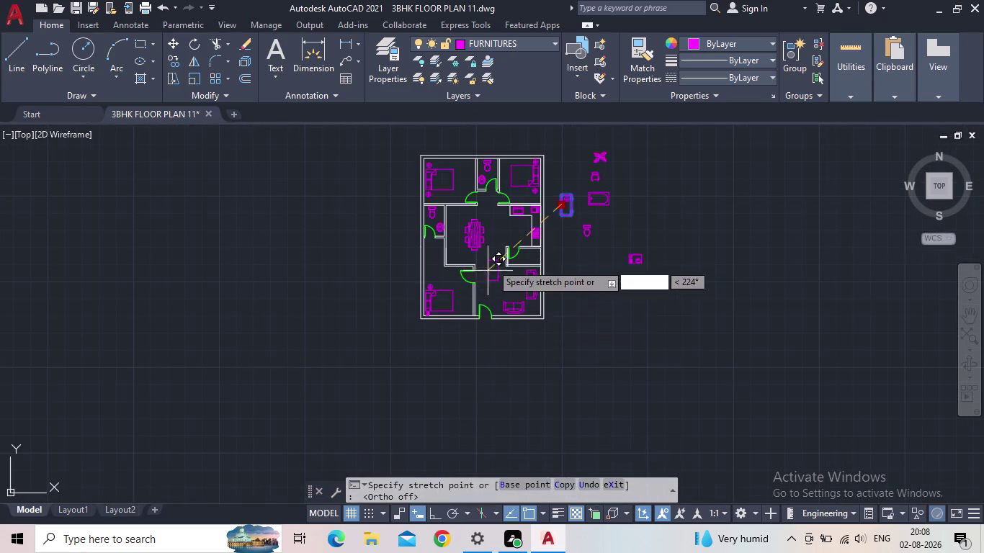
scroll(up, 3)
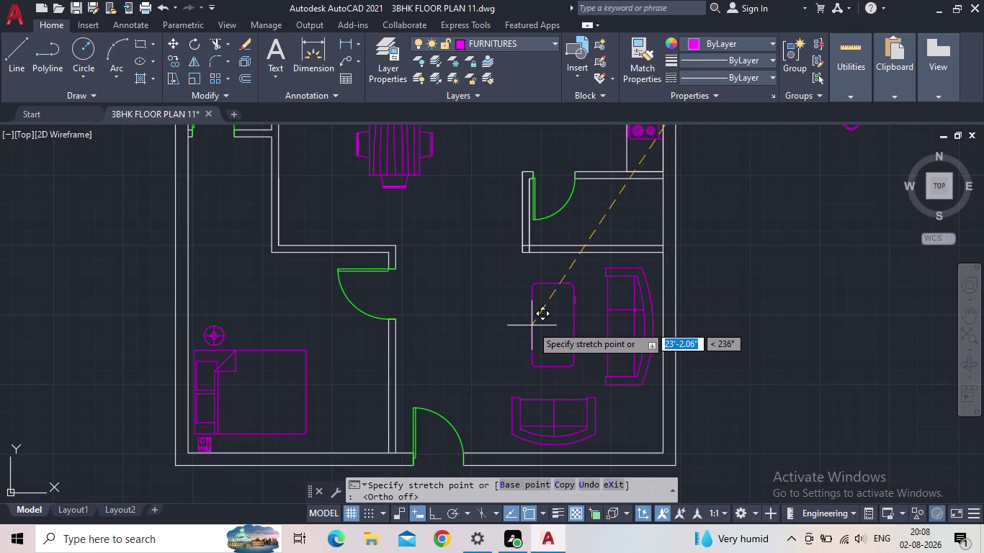
click(530, 325)
key(Escape)
scroll(down, 3)
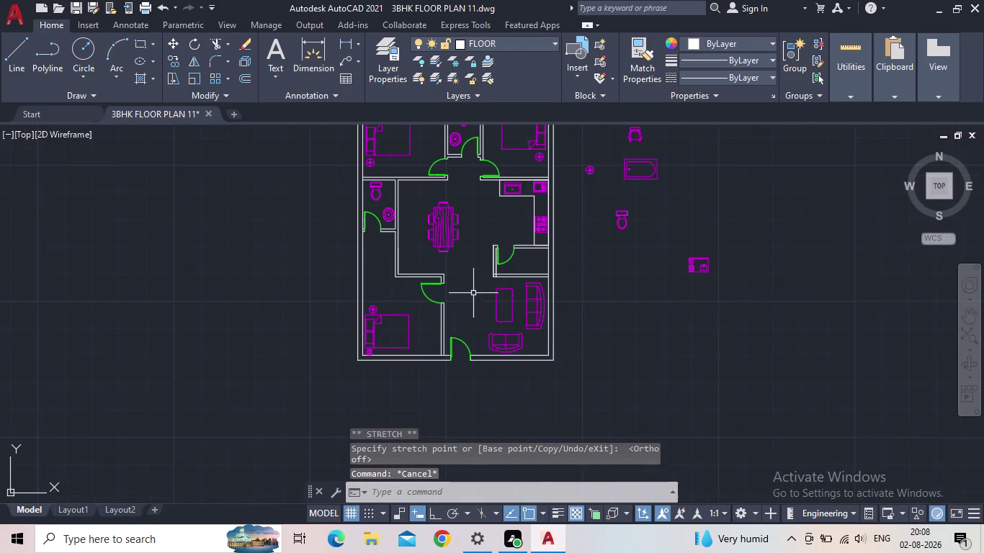
Save the furnished 3BHK floor plan drawing.
middle_drag(472, 293, 422, 294)
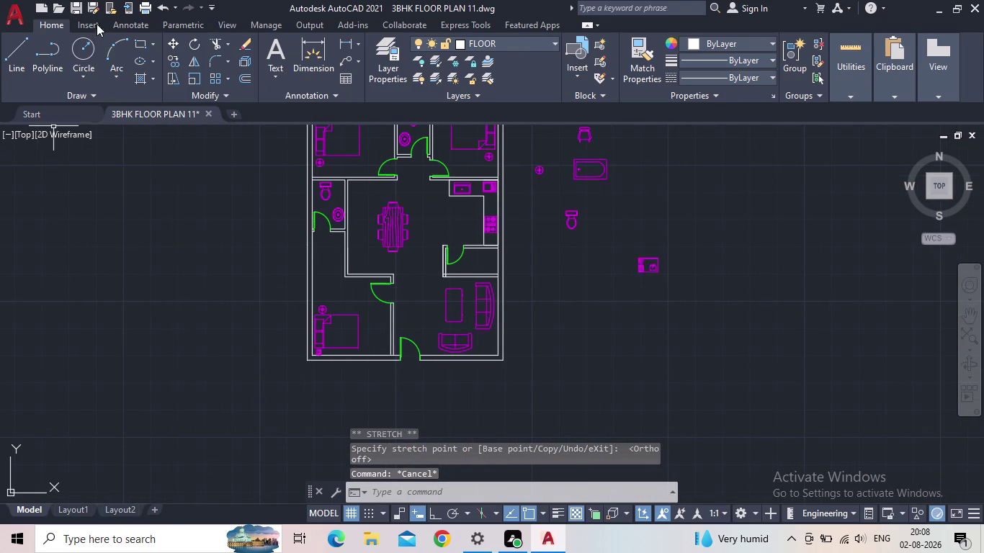
click(80, 11)
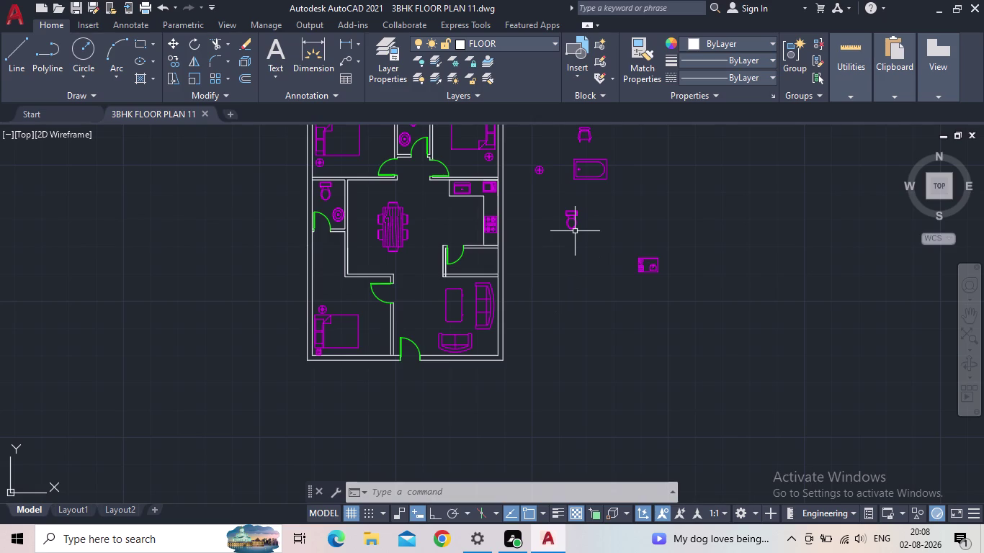
middle_drag(575, 235, 575, 316)
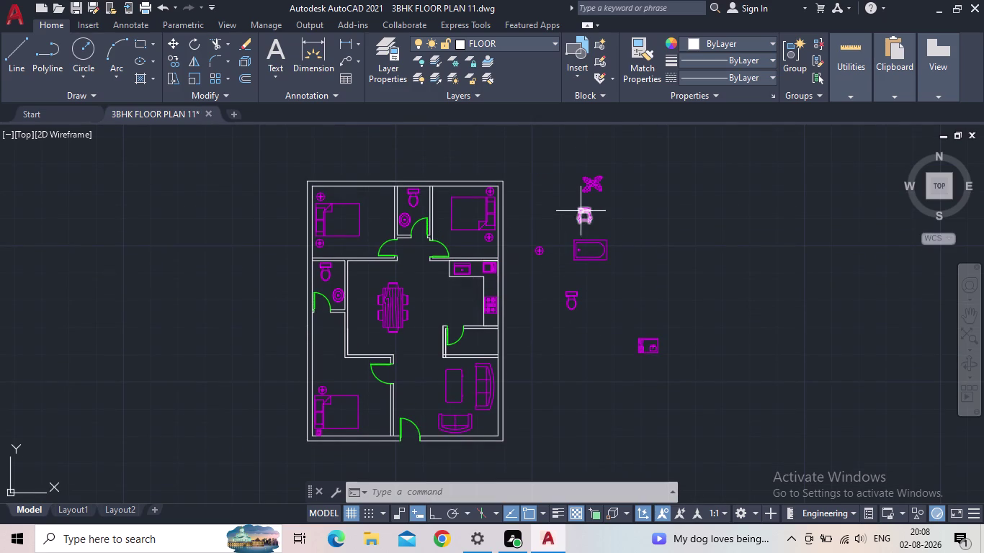
Grip-move the chair from beside the bathtub into the top-left bedroom.
scroll(up, 3)
drag(587, 226, 573, 226)
click(550, 222)
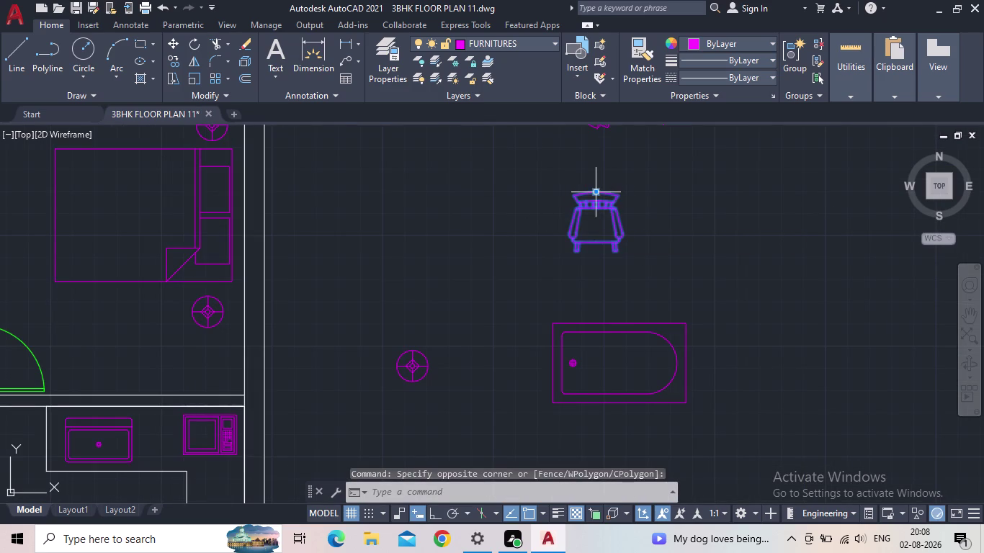
click(593, 191)
middle_drag(460, 236, 669, 235)
scroll(down, 3)
scroll(up, 3)
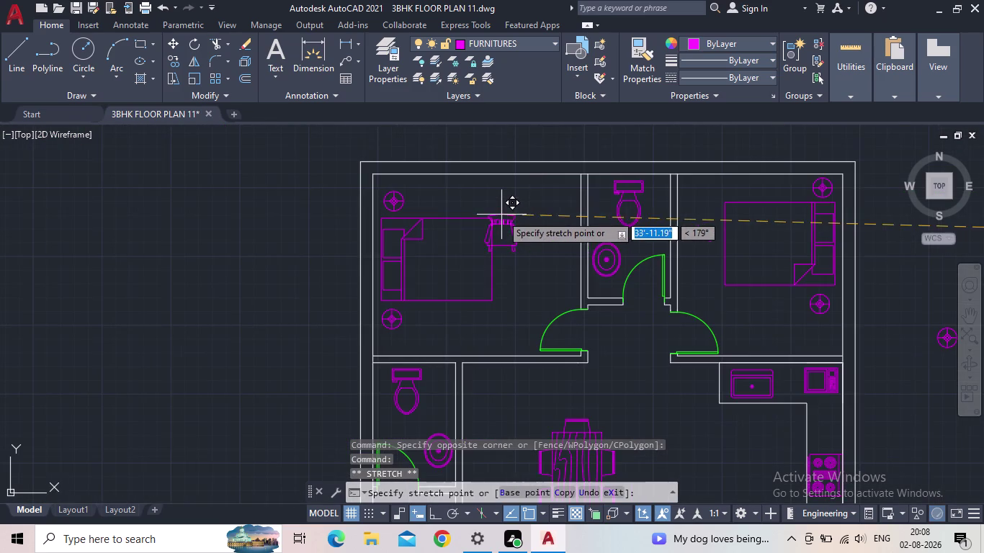
click(545, 189)
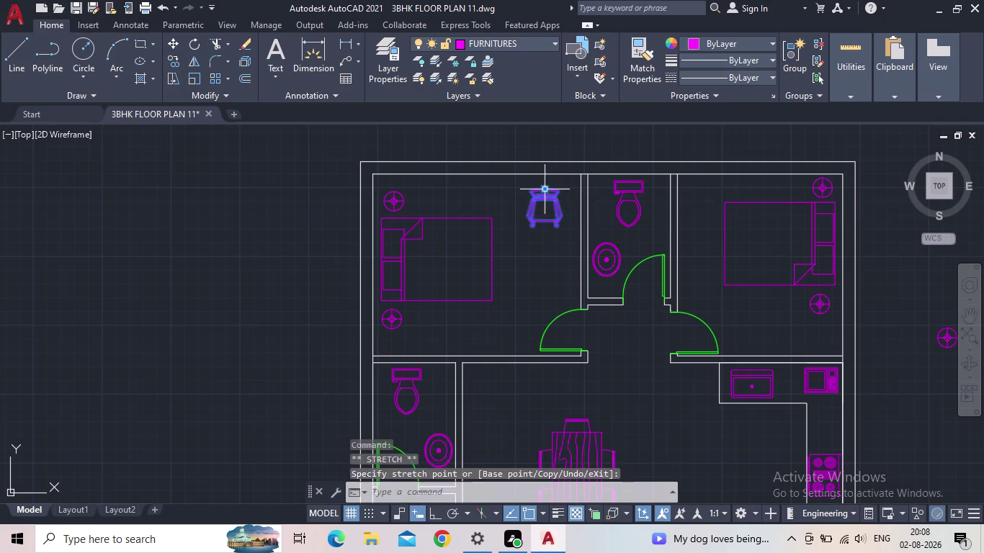
middle_drag(554, 263, 533, 261)
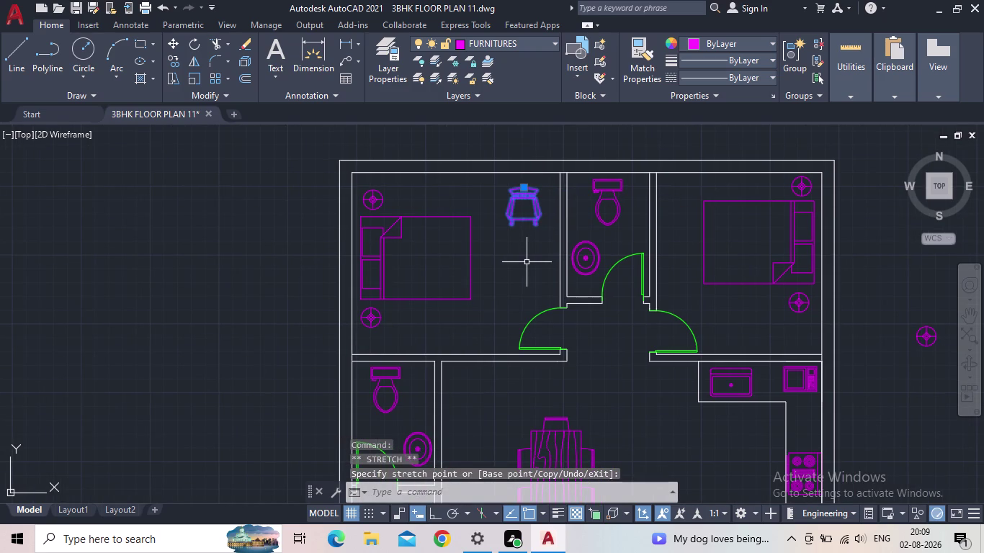
key(Escape)
scroll(down, 3)
middle_drag(529, 274, 552, 210)
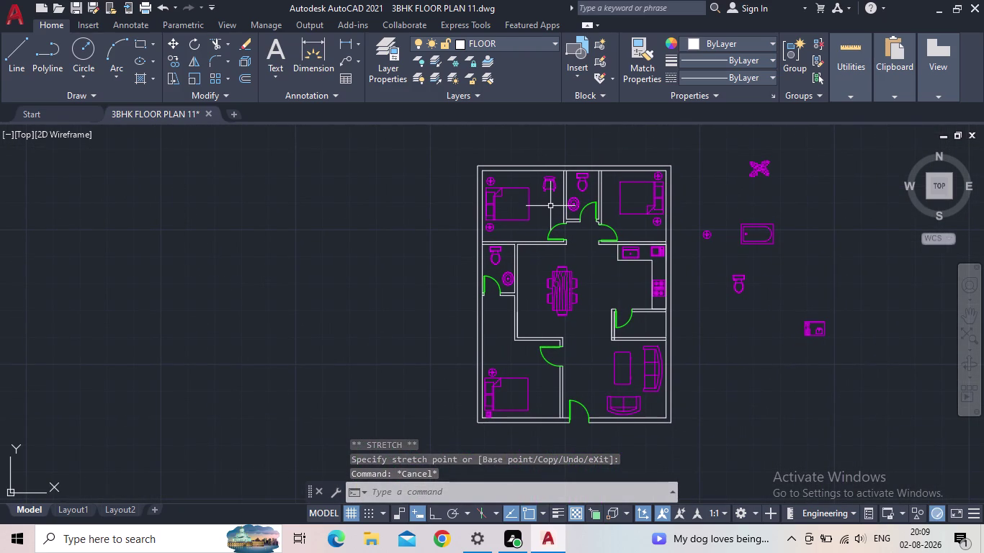
Copy that chair, based at its top, next to the bed in the bottom-left bedroom.
key(c)
key(o)
key(Return)
click(549, 194)
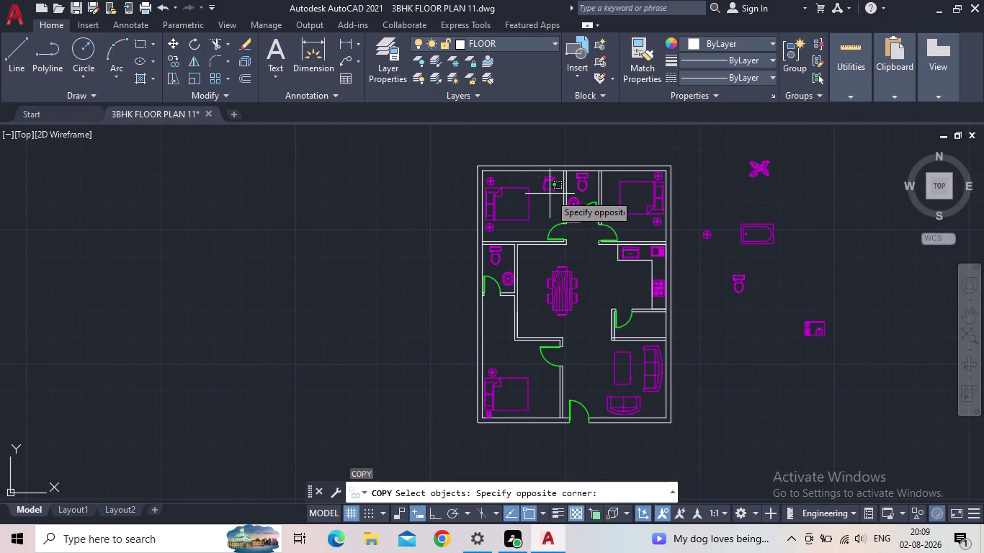
click(548, 187)
key(space)
scroll(up, 3)
scroll(up, 3)
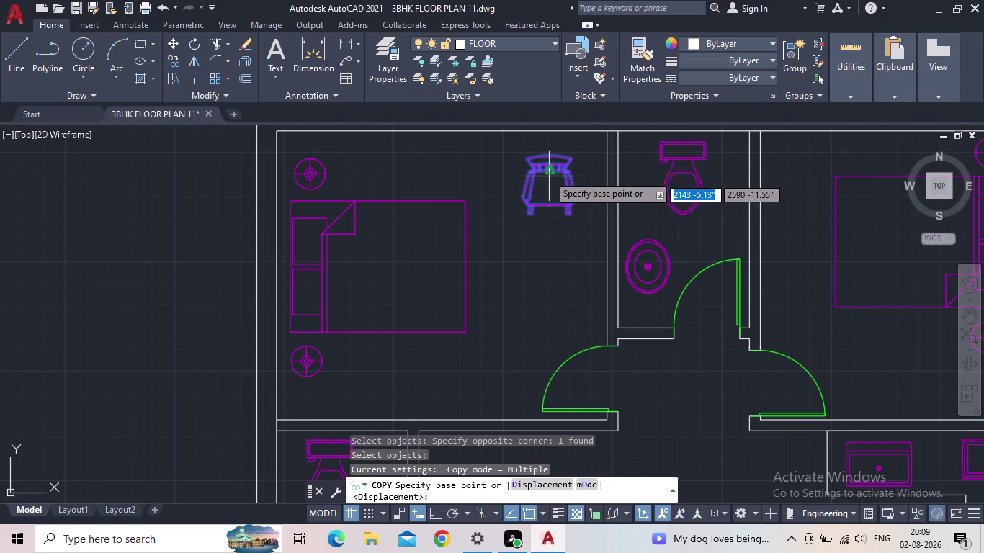
click(546, 170)
scroll(up, 3)
middle_drag(569, 199, 485, 232)
scroll(down, 3)
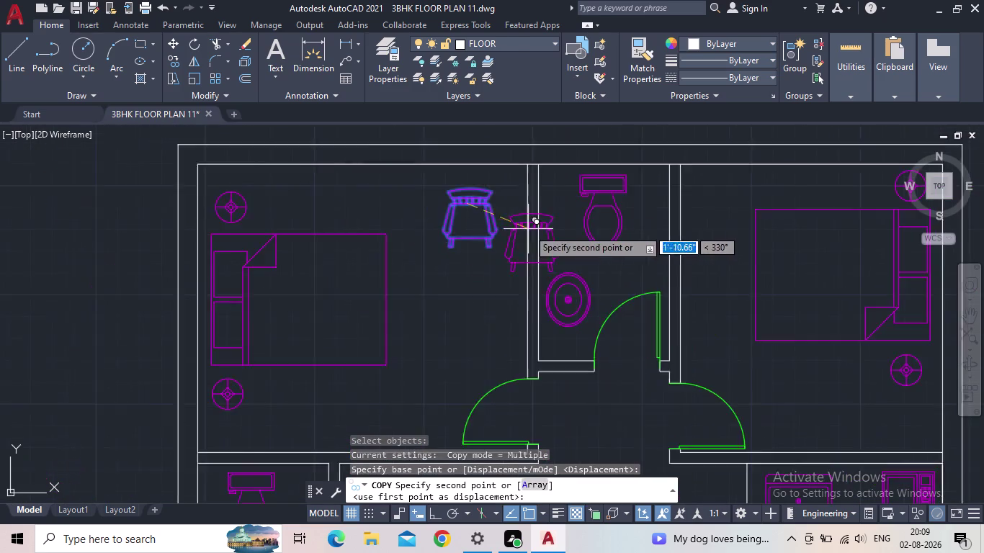
scroll(up, 3)
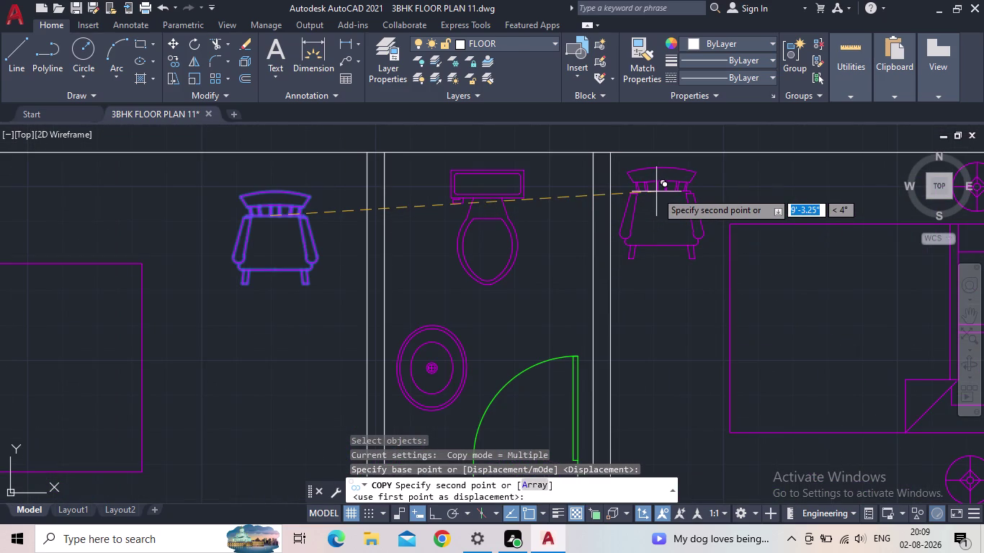
scroll(down, 3)
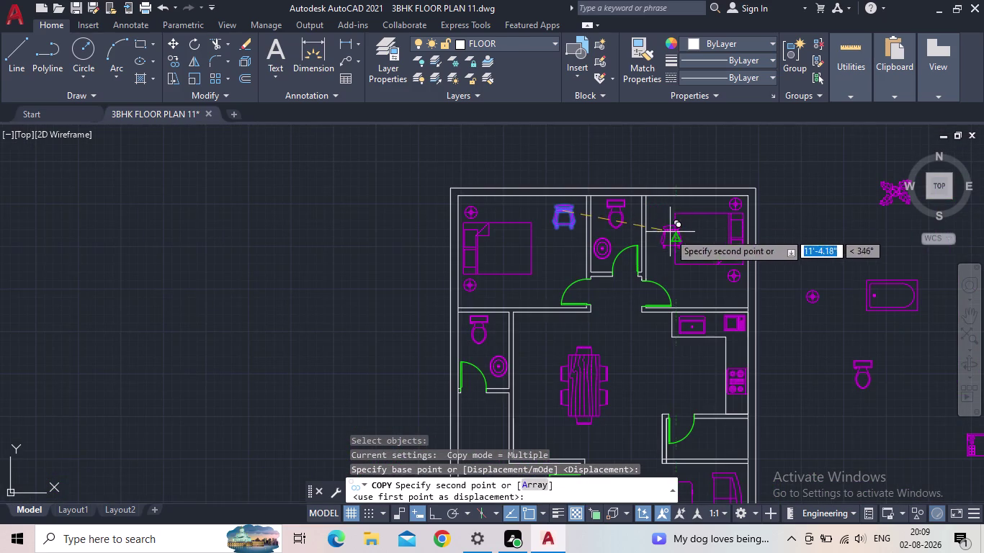
middle_drag(576, 309, 677, 201)
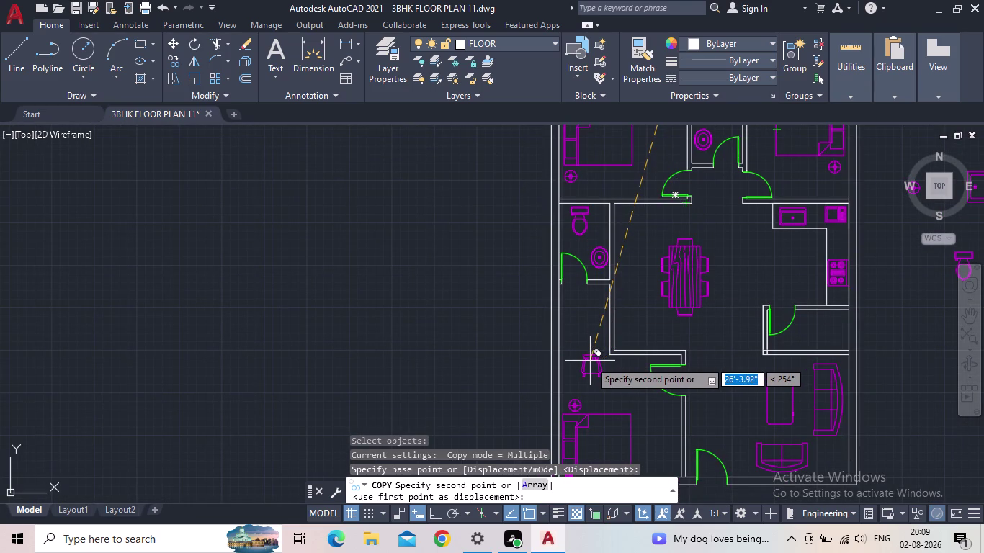
scroll(down, 3)
middle_drag(587, 361, 586, 339)
scroll(up, 3)
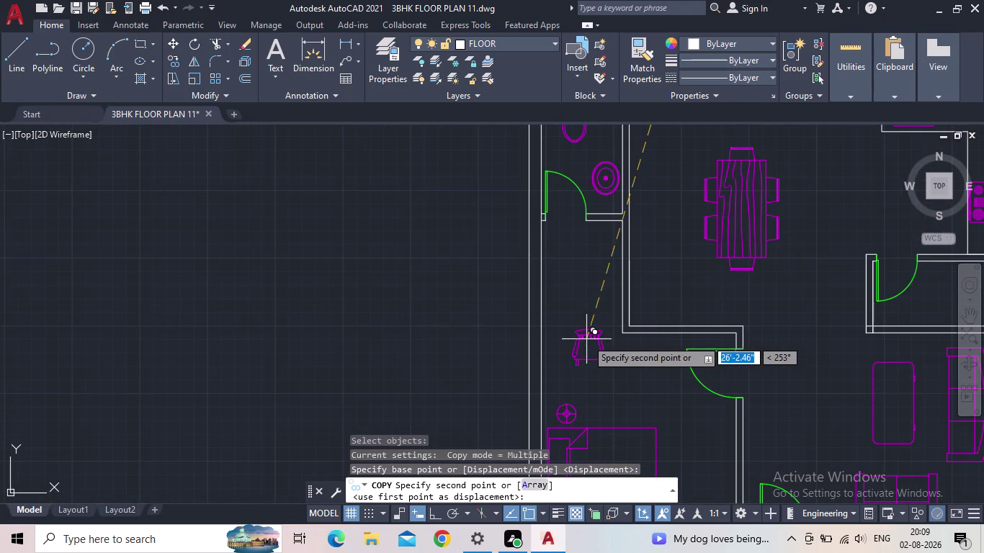
middle_drag(679, 412, 597, 308)
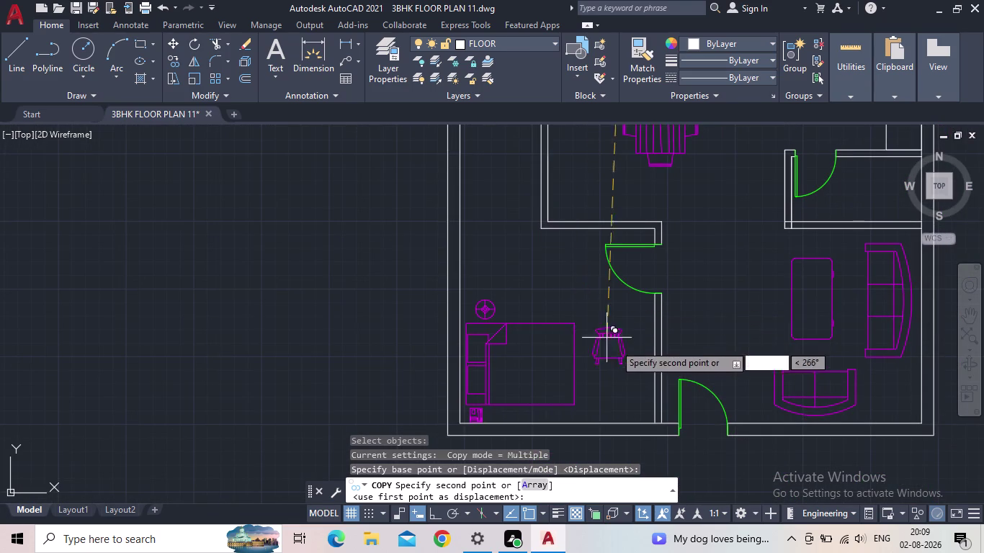
click(625, 386)
key(Escape)
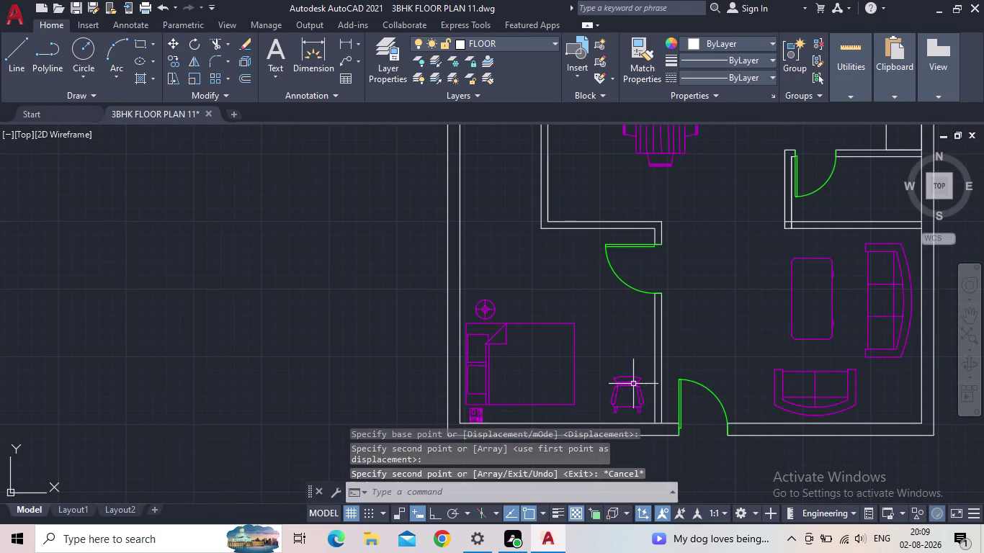
click(636, 382)
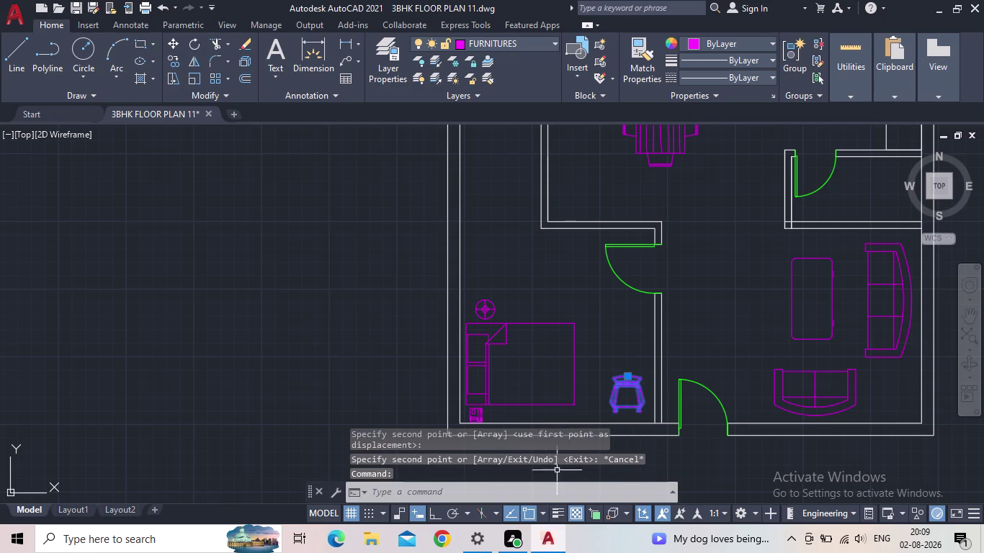
click(431, 511)
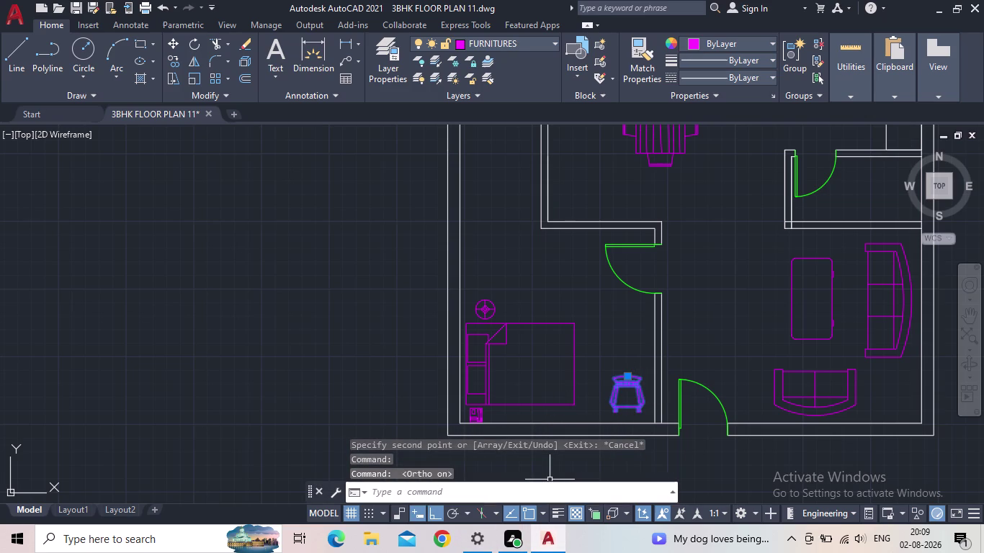
Rotate the bottom-left bedroom chair a quarter turn (90°).
key(r)
key(o)
key(Return)
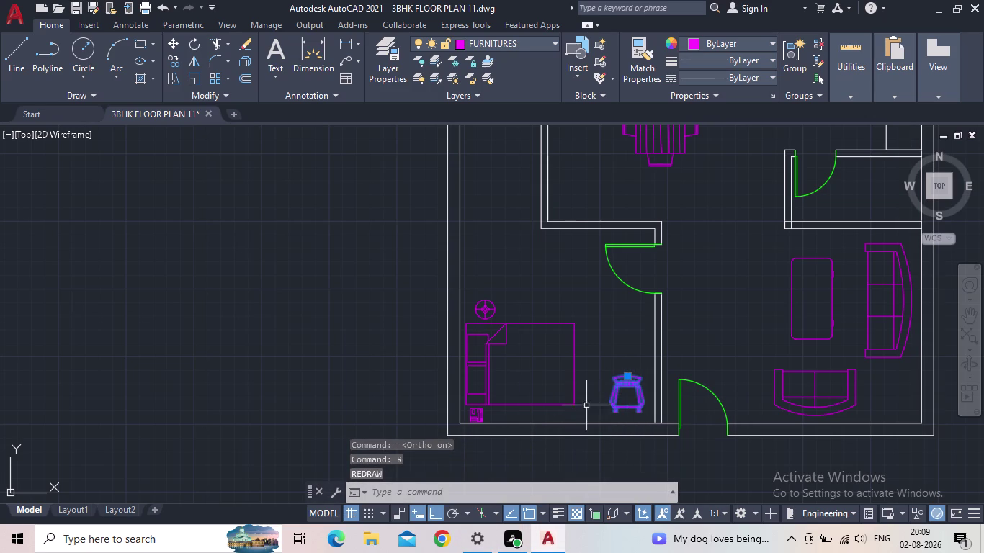
key(r)
key(o)
key(space)
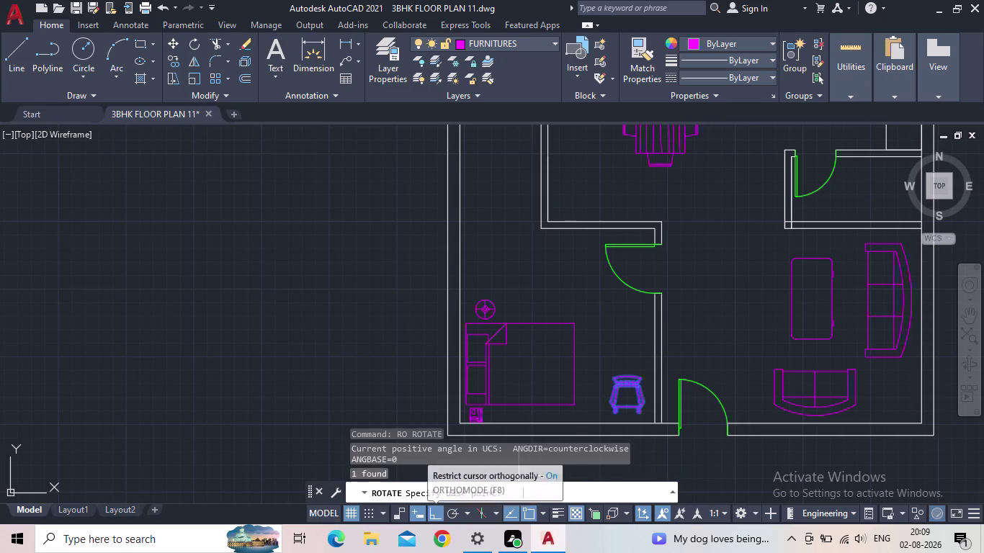
click(633, 387)
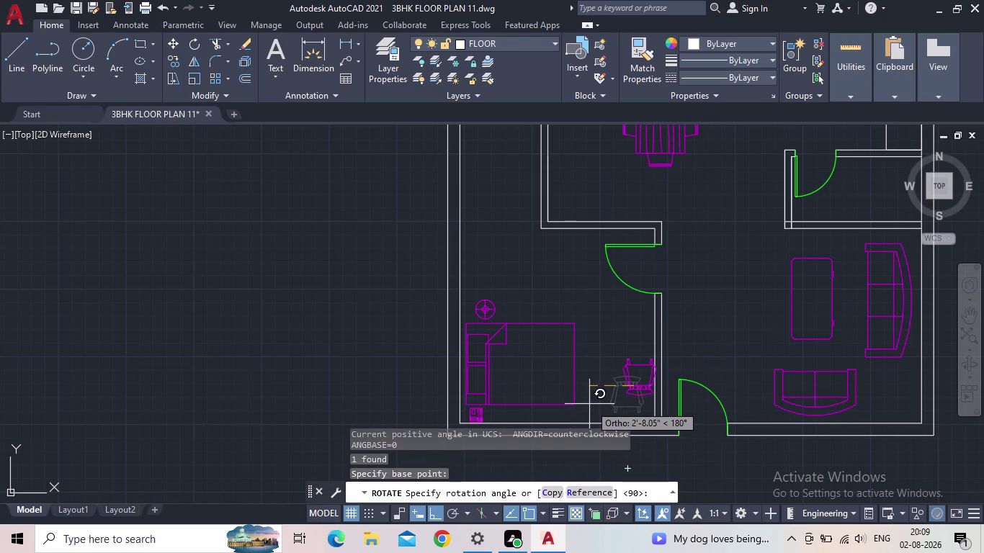
click(361, 378)
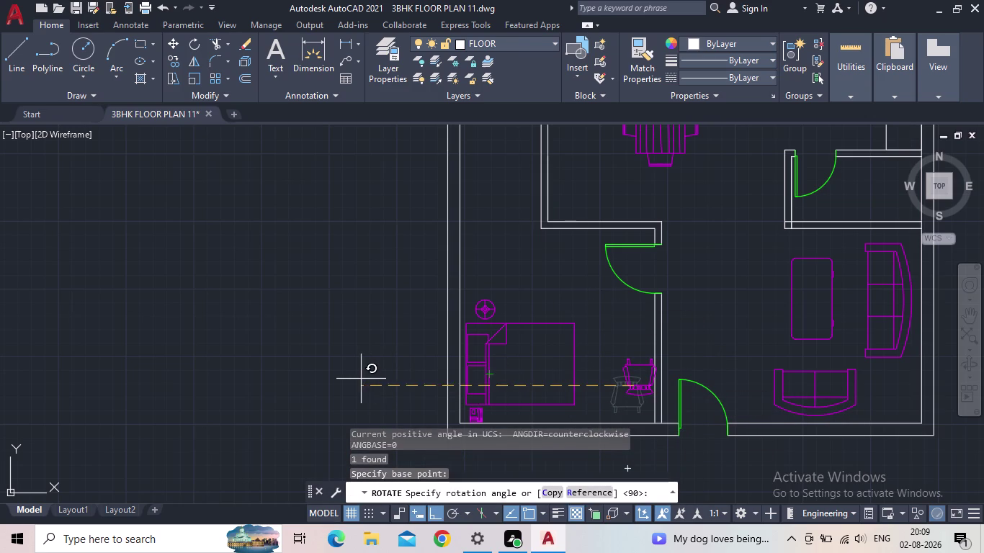
key(Escape)
Grip-stretch the rotated chair into place beside the bed.
click(624, 379)
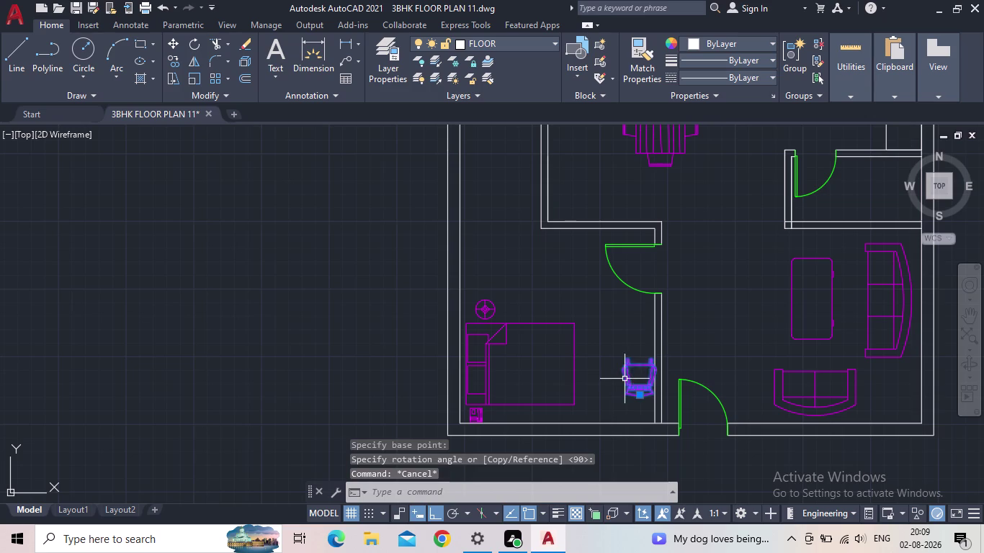
click(641, 395)
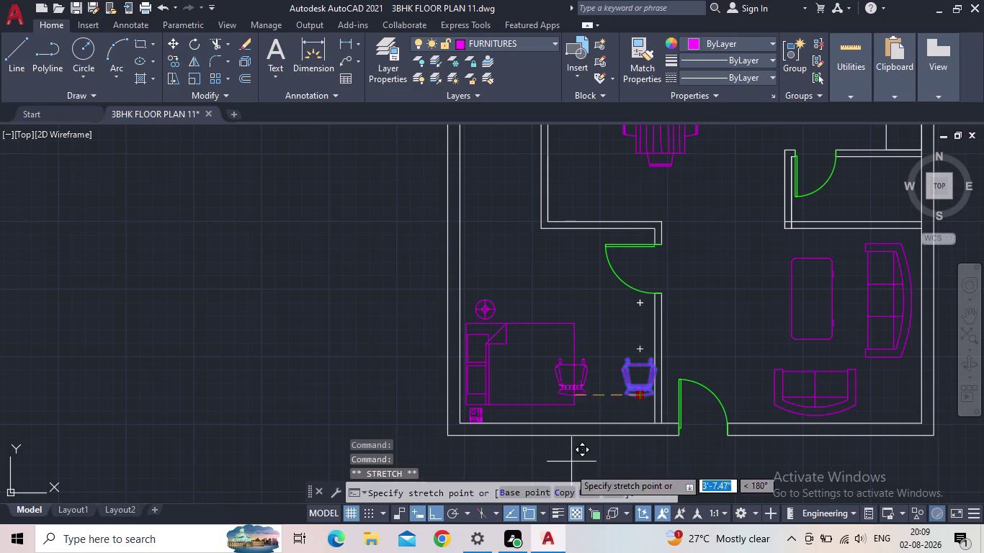
click(441, 515)
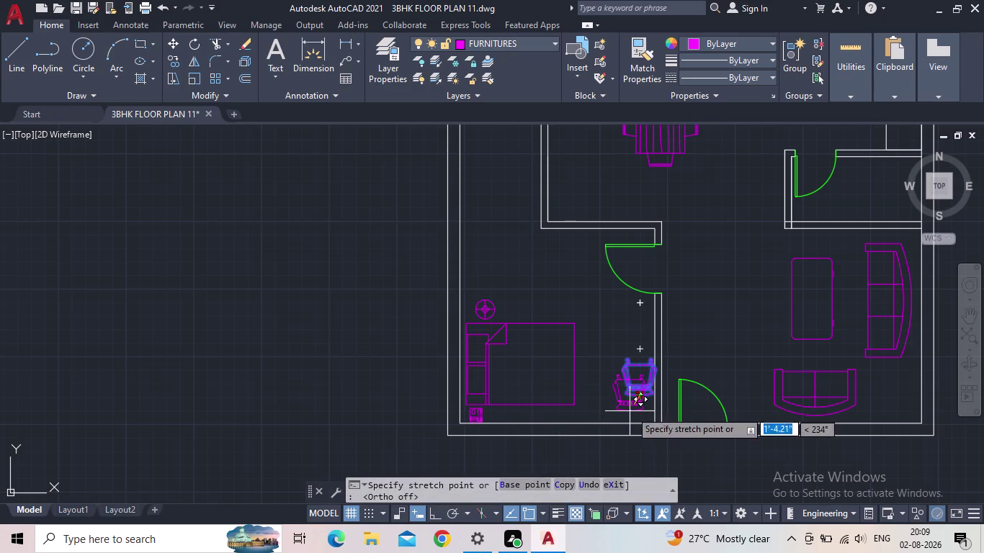
scroll(up, 3)
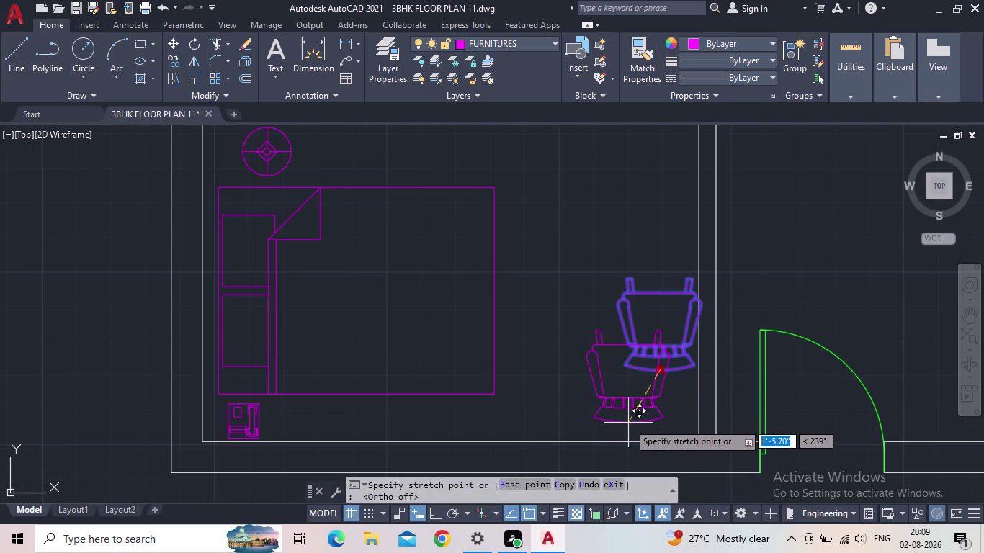
click(628, 422)
key(Escape)
scroll(down, 3)
scroll(down, 3)
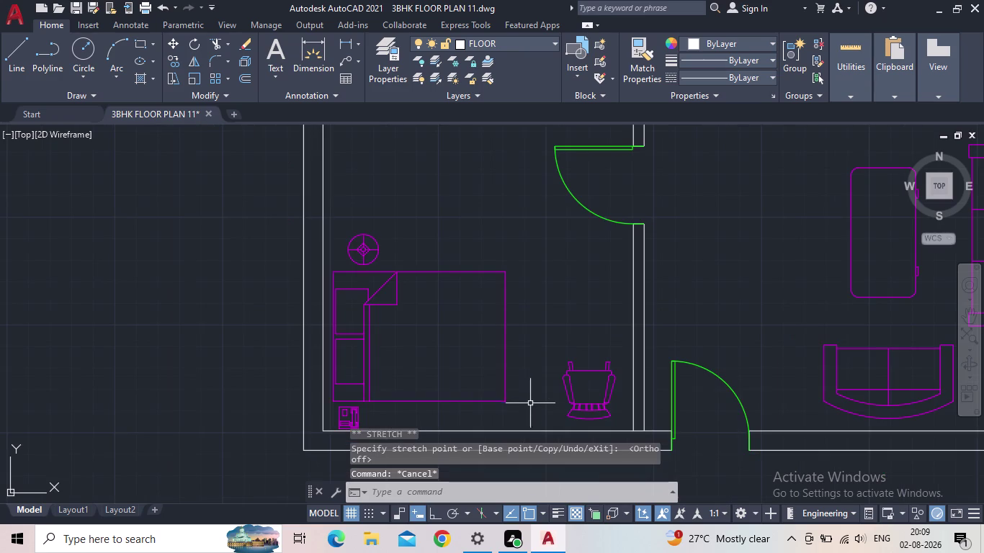
Save the drawing and zoom out to the whole floor plan.
click(84, 10)
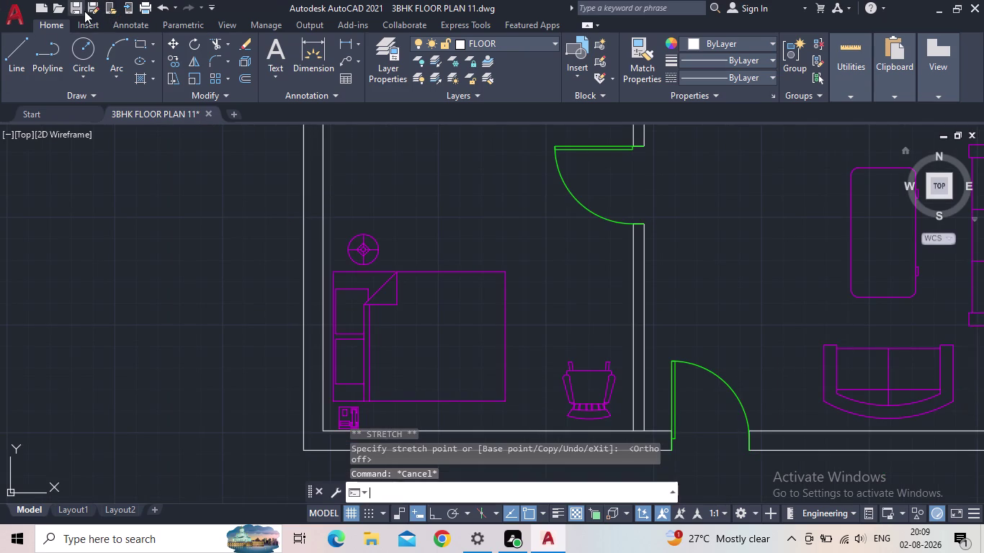
scroll(down, 3)
middle_drag(450, 324, 367, 352)
scroll(down, 3)
middle_drag(423, 342, 383, 367)
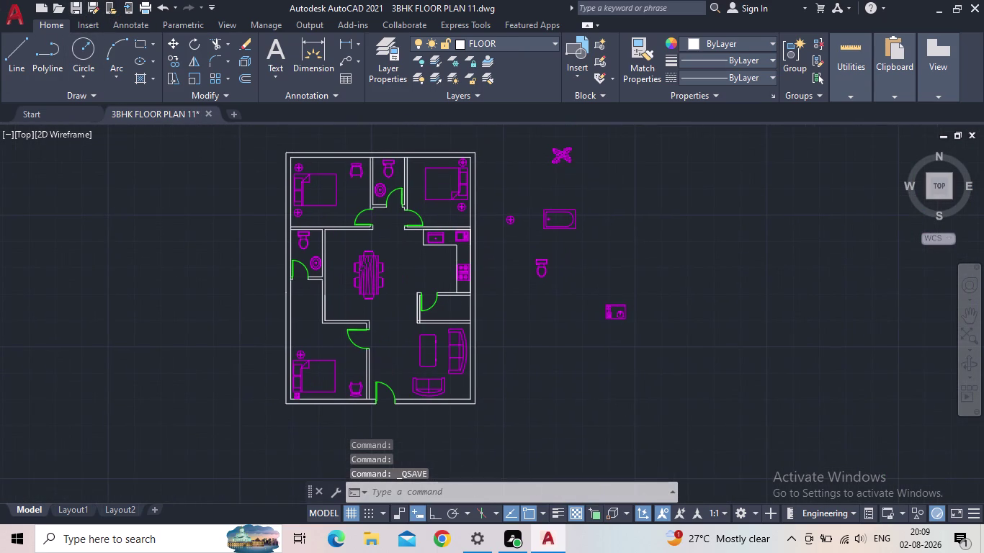
Drag the purple fixture block toward the plan, then cancel the stretch.
scroll(up, 3)
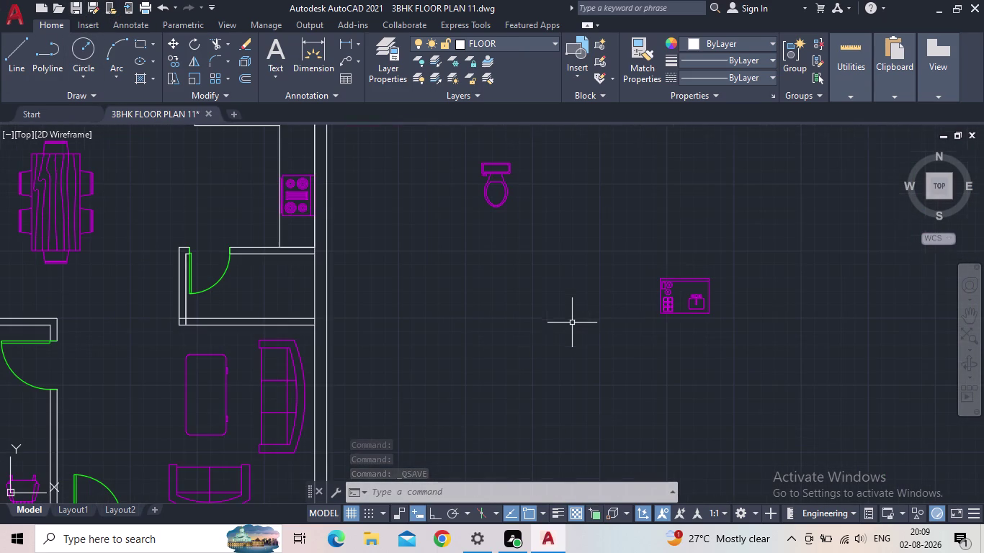
click(691, 326)
click(658, 290)
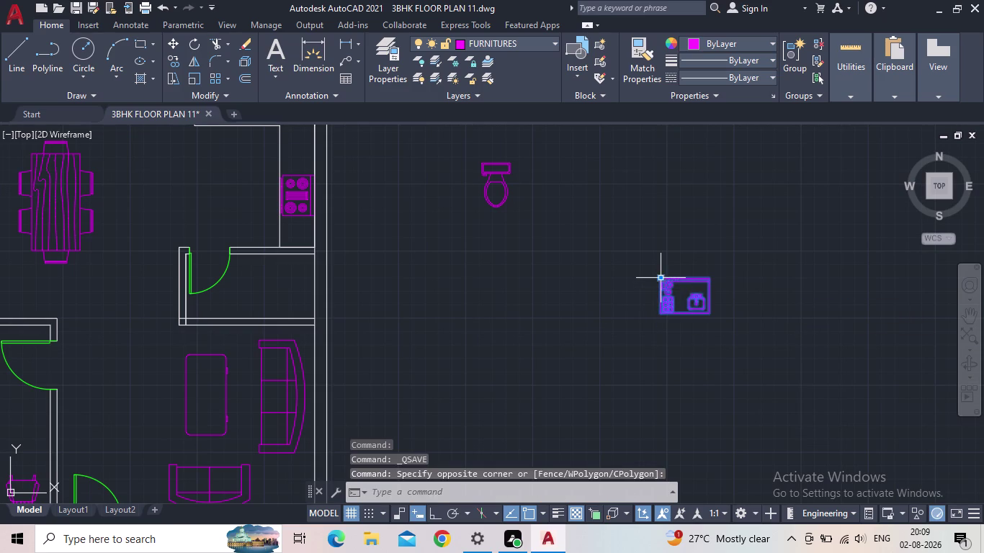
click(658, 280)
middle_drag(182, 341, 484, 330)
scroll(down, 3)
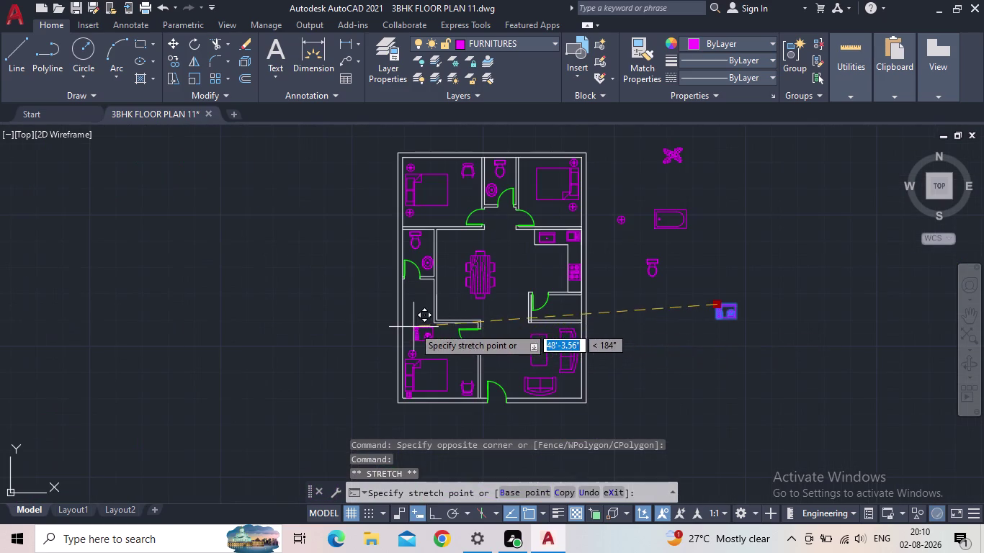
scroll(up, 3)
middle_drag(431, 291, 476, 219)
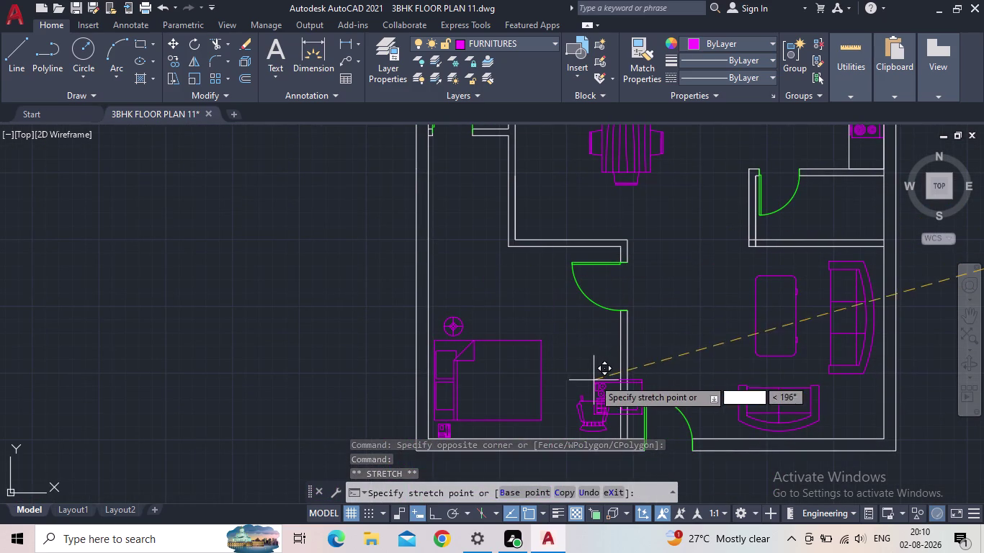
scroll(down, 3)
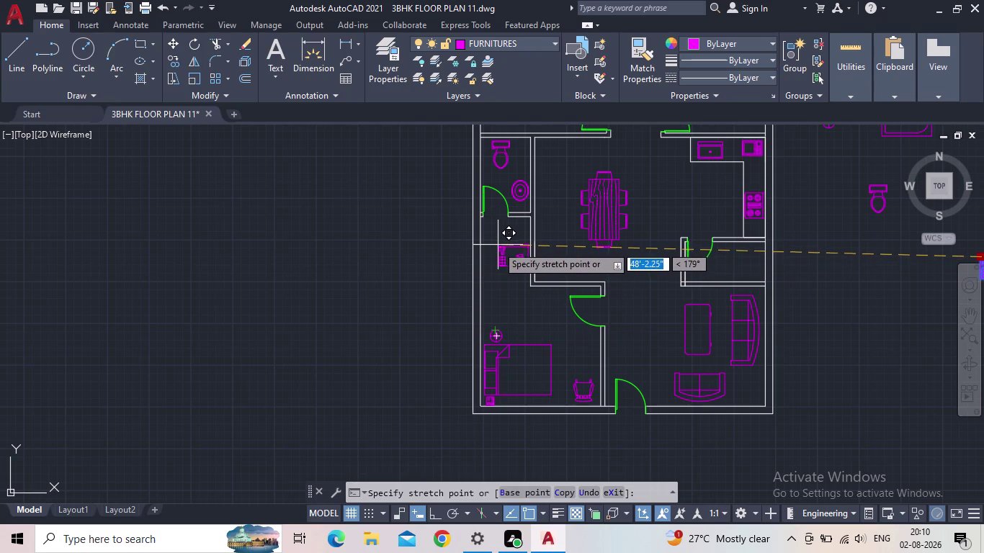
click(353, 304)
key(Escape)
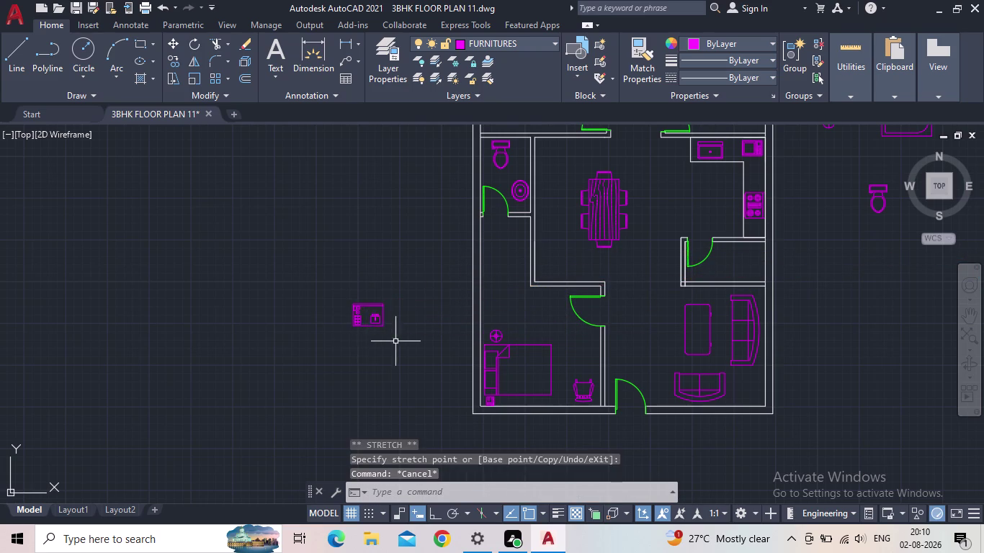
Window-select the stray fixture block, delete it, and re-centre the plan.
drag(397, 341, 374, 306)
click(351, 287)
key(Delete)
scroll(down, 3)
middle_drag(362, 305, 282, 418)
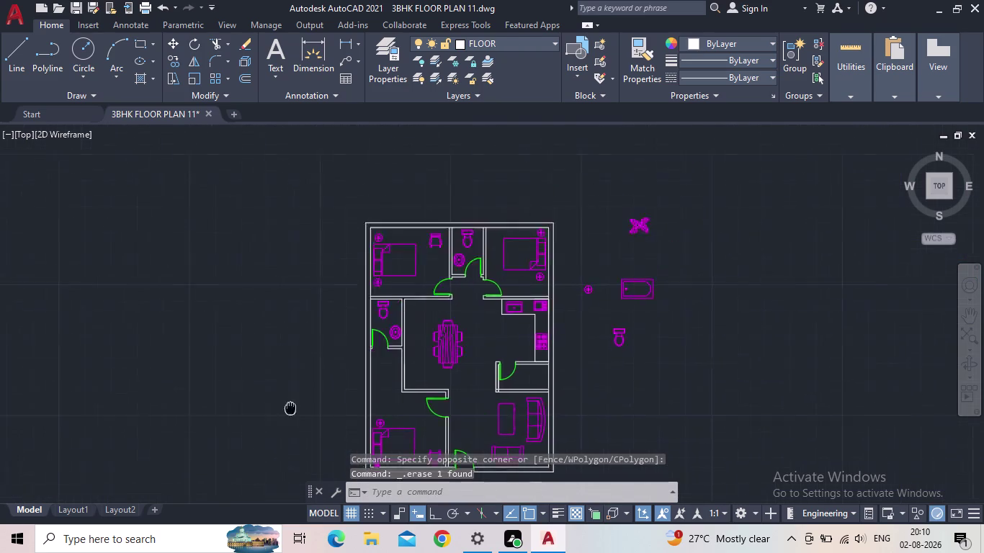
middle_drag(282, 419, 268, 438)
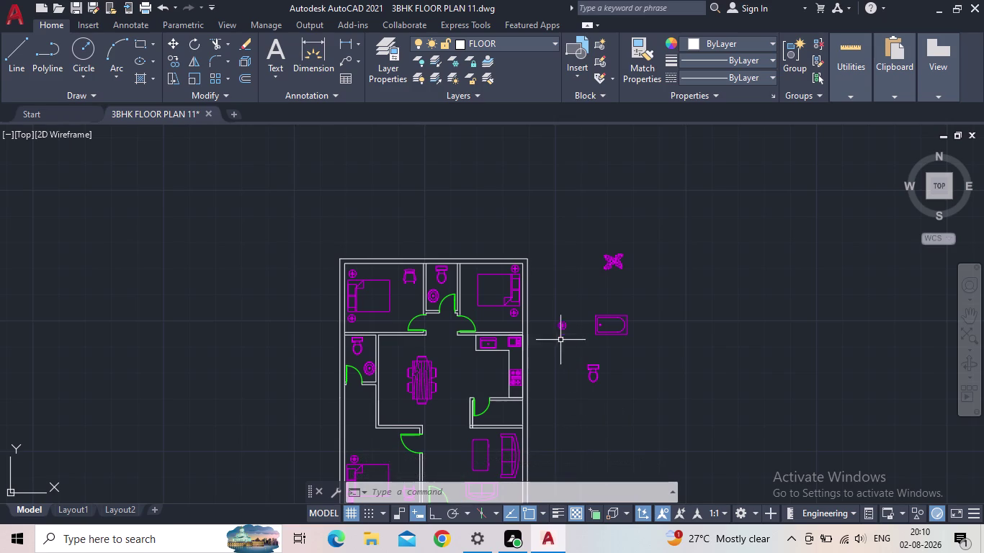
middle_drag(560, 422, 579, 340)
Copy the top bathroom's round washbasin from its centre into the room below the kitchen.
key(c)
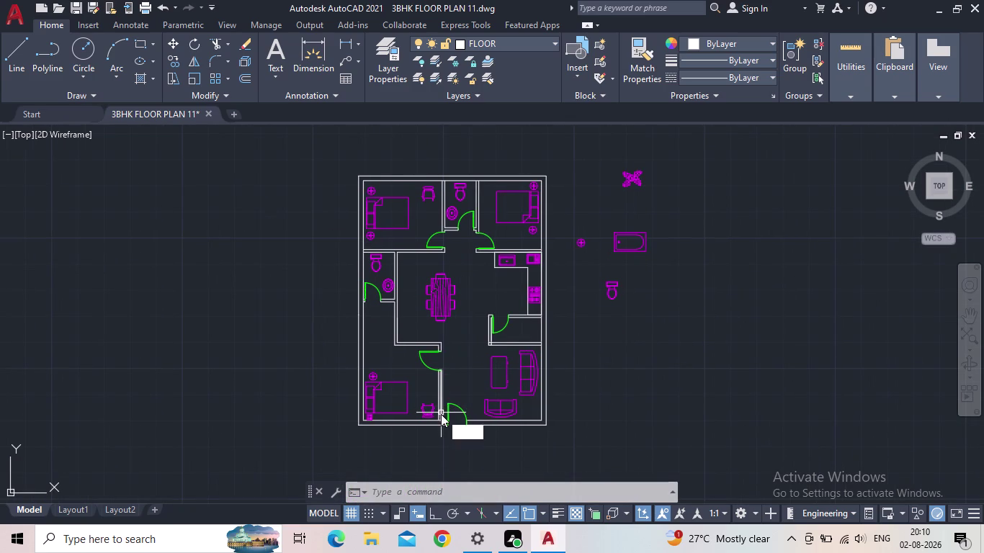
key(o)
key(Return)
scroll(up, 3)
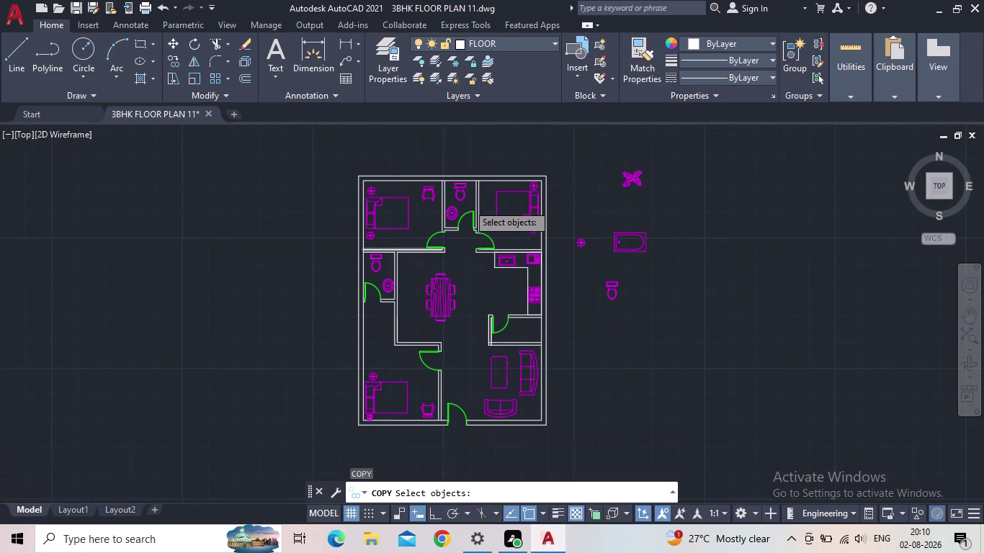
scroll(up, 3)
click(438, 233)
key(space)
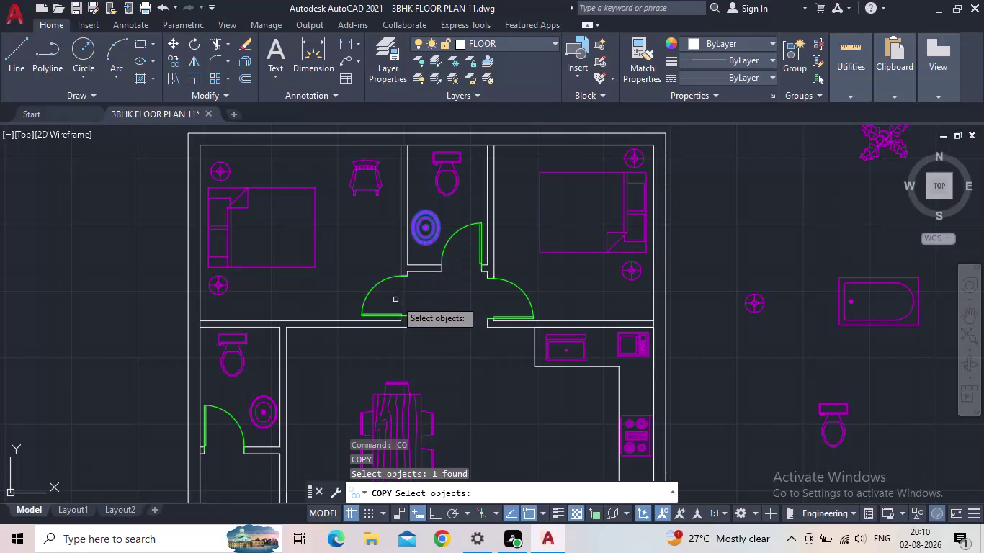
click(428, 227)
middle_drag(493, 370, 491, 365)
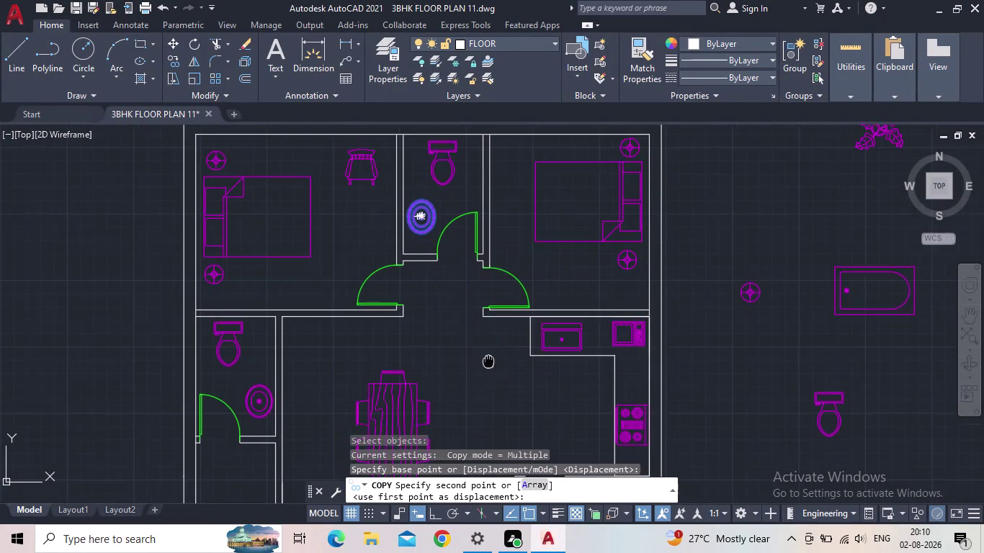
middle_drag(491, 365, 462, 290)
scroll(down, 3)
scroll(up, 3)
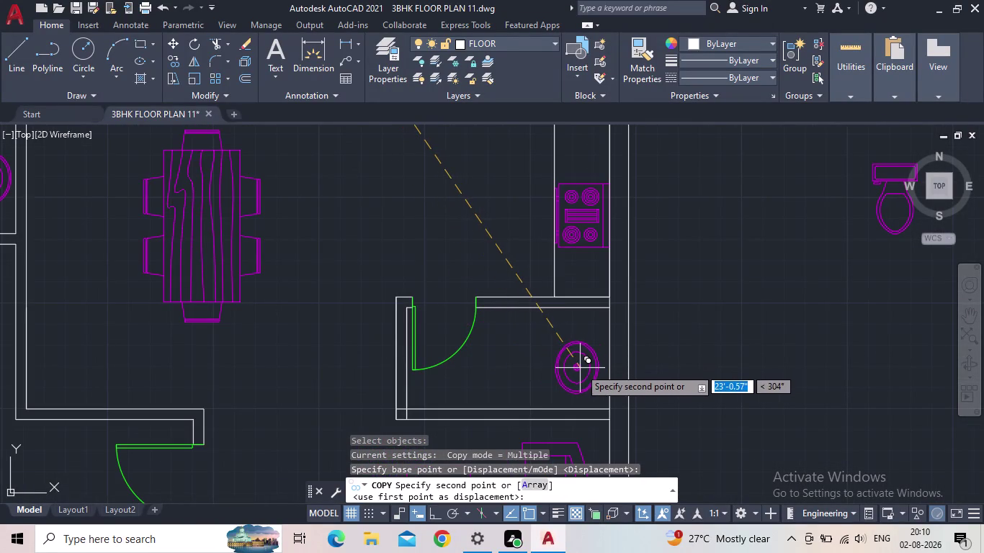
click(579, 362)
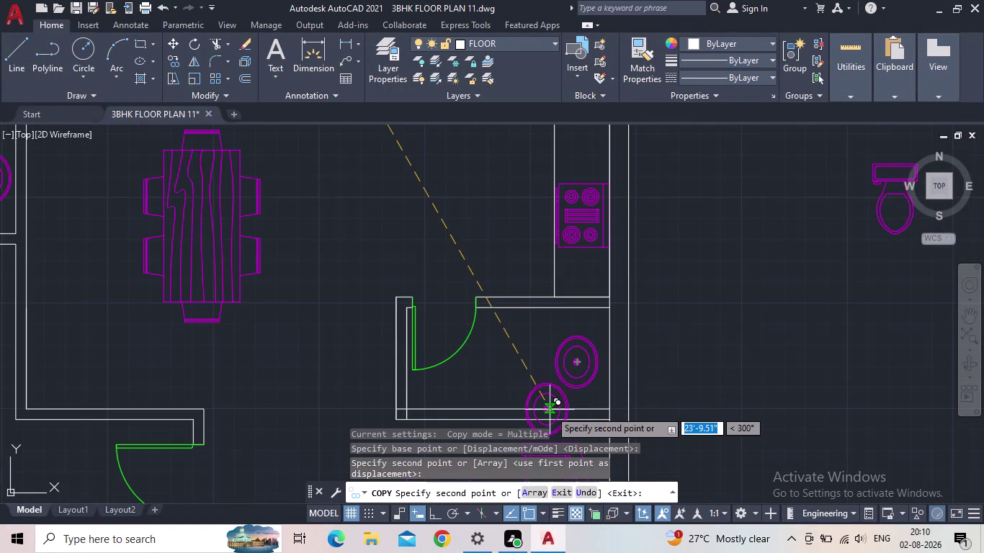
key(Escape)
Pan over to the plant symbol beside the plan and begin selecting it.
scroll(down, 3)
middle_drag(532, 386, 551, 280)
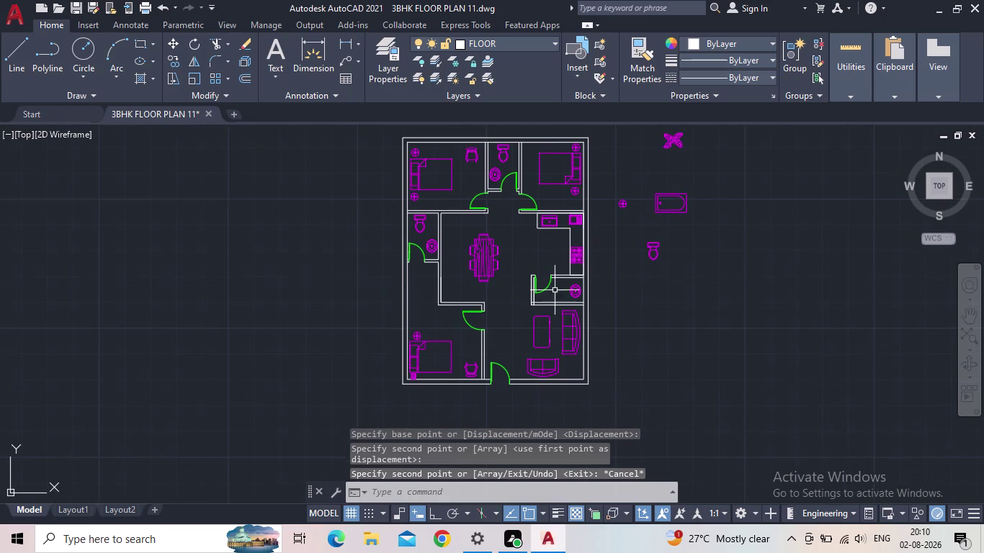
middle_drag(655, 268, 644, 309)
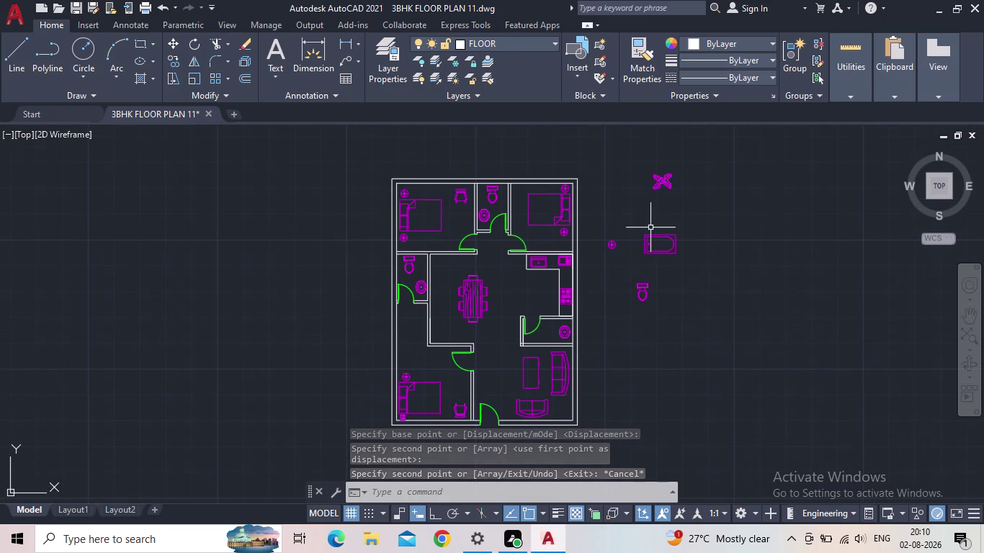
scroll(up, 3)
middle_drag(653, 218, 639, 296)
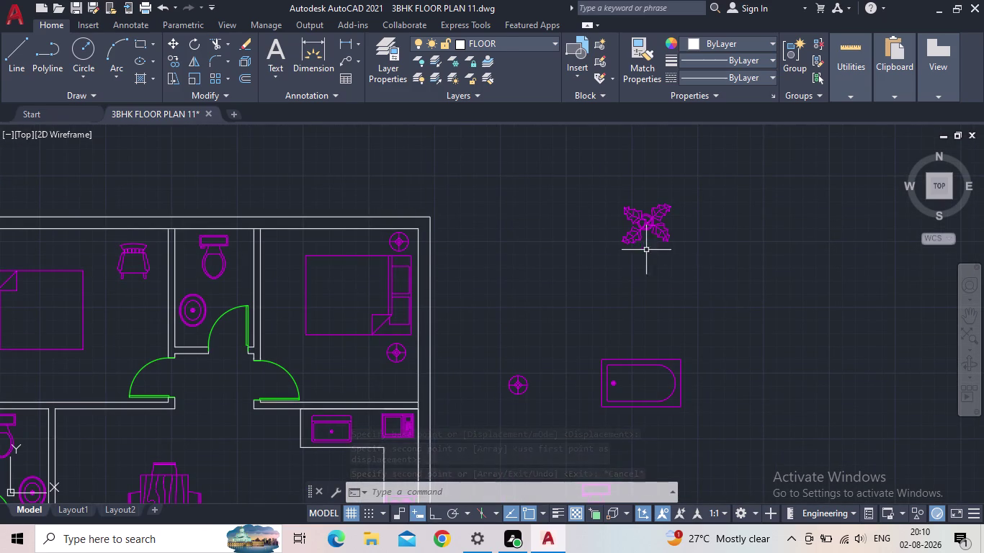
drag(670, 249, 641, 229)
Create a new layer named FLOWER in Layer Properties.
click(623, 214)
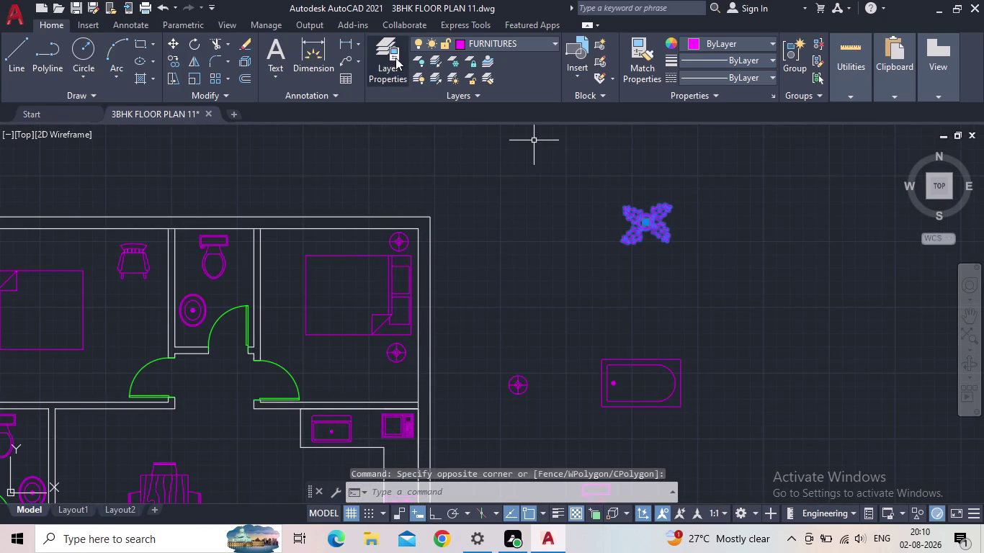
click(385, 66)
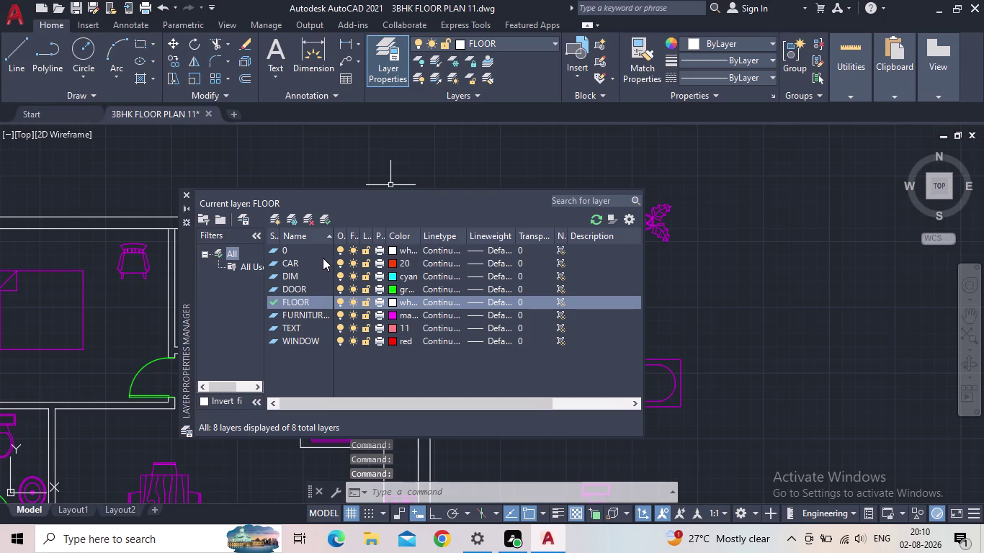
click(273, 217)
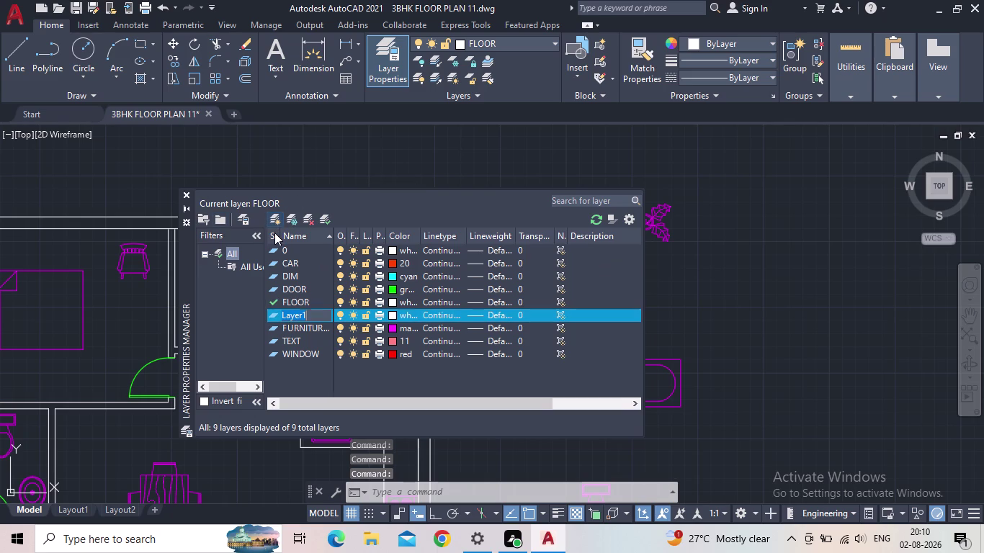
text(FLOWE)
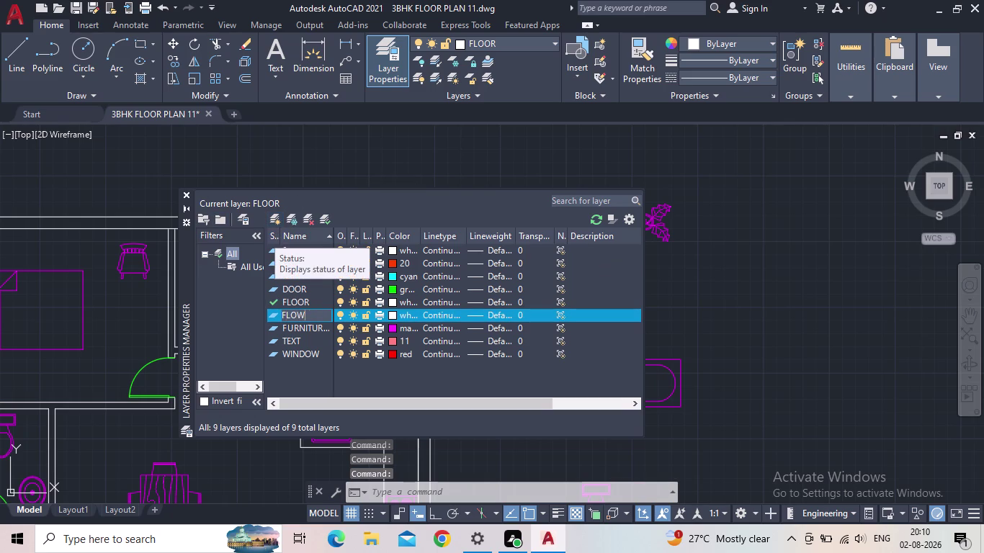
text(R)
key(Return)
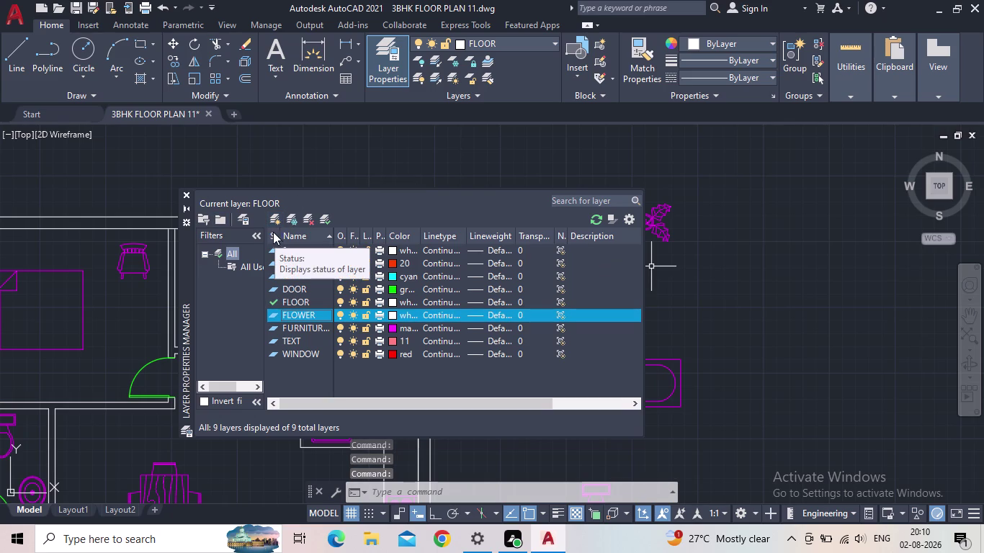
Give FLOWER colour index 60, make it current, and close the palette.
click(391, 314)
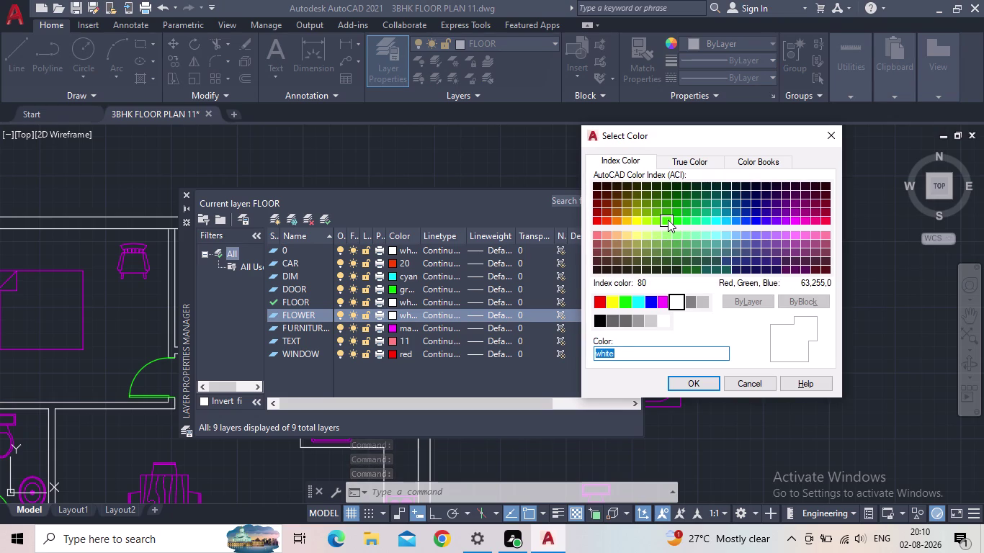
click(656, 222)
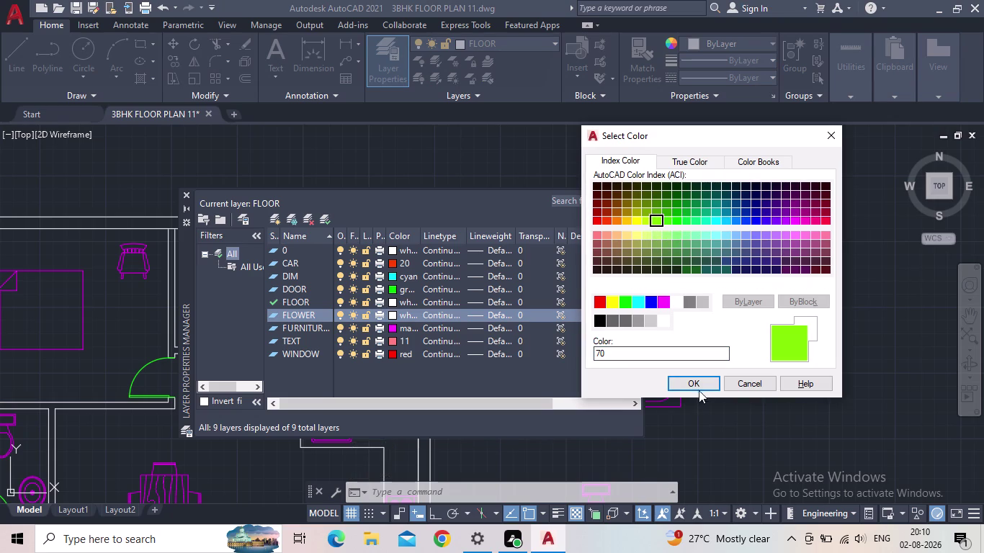
click(647, 216)
click(646, 221)
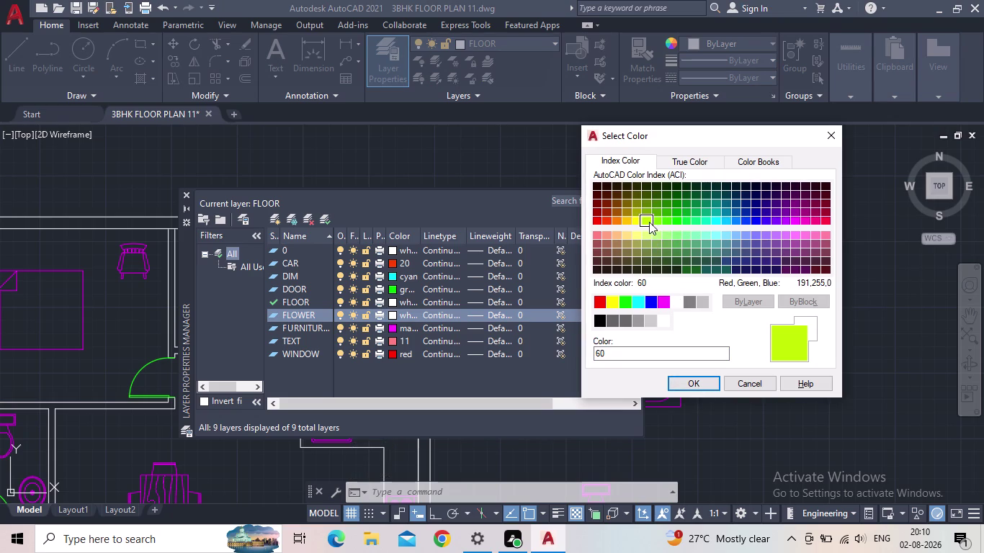
click(650, 221)
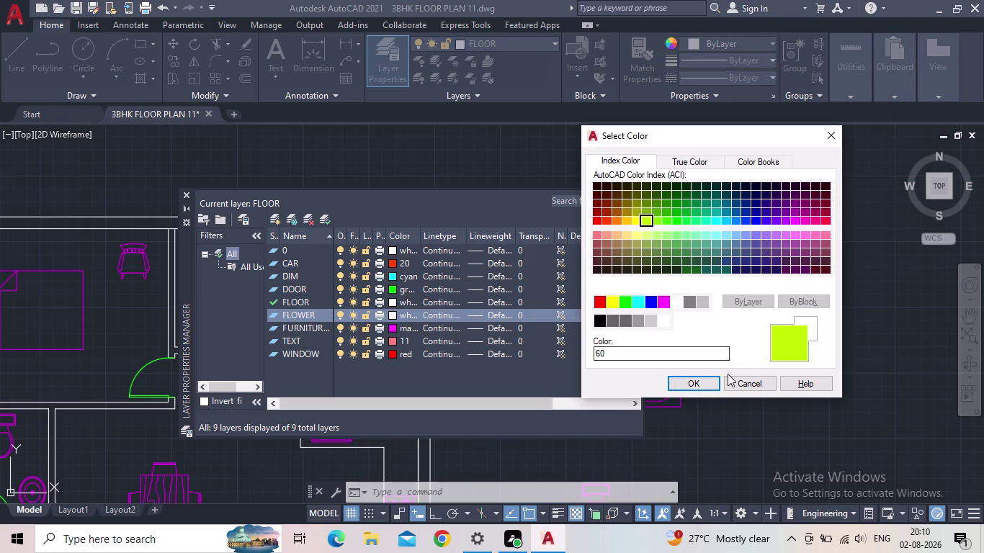
click(688, 380)
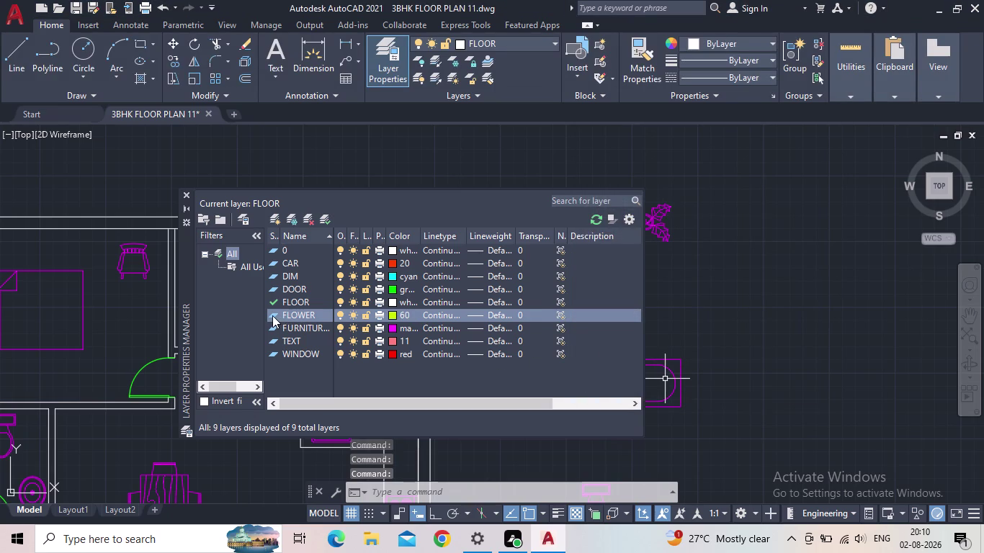
double_click(272, 316)
click(191, 193)
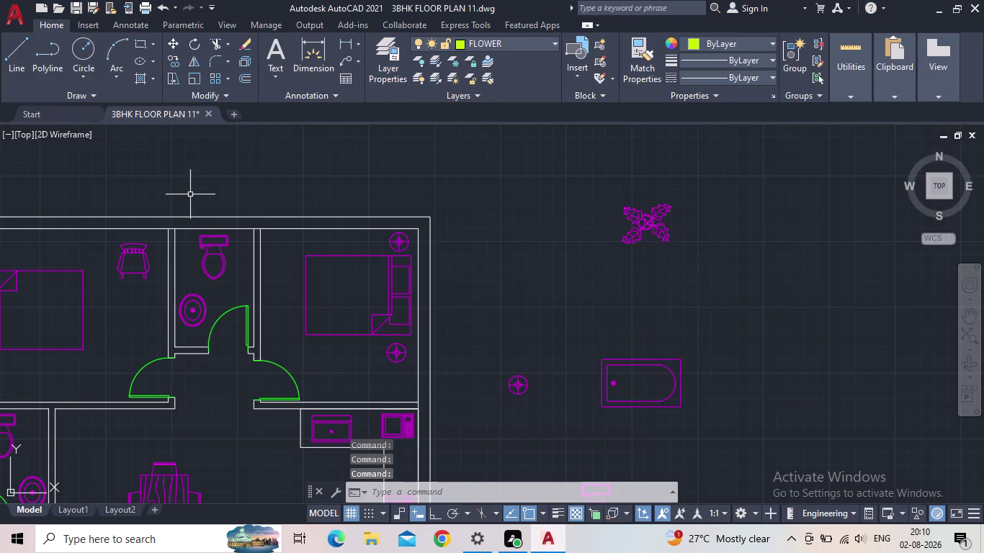
Put the selected plant symbol on the FLOWER layer.
click(679, 245)
click(621, 229)
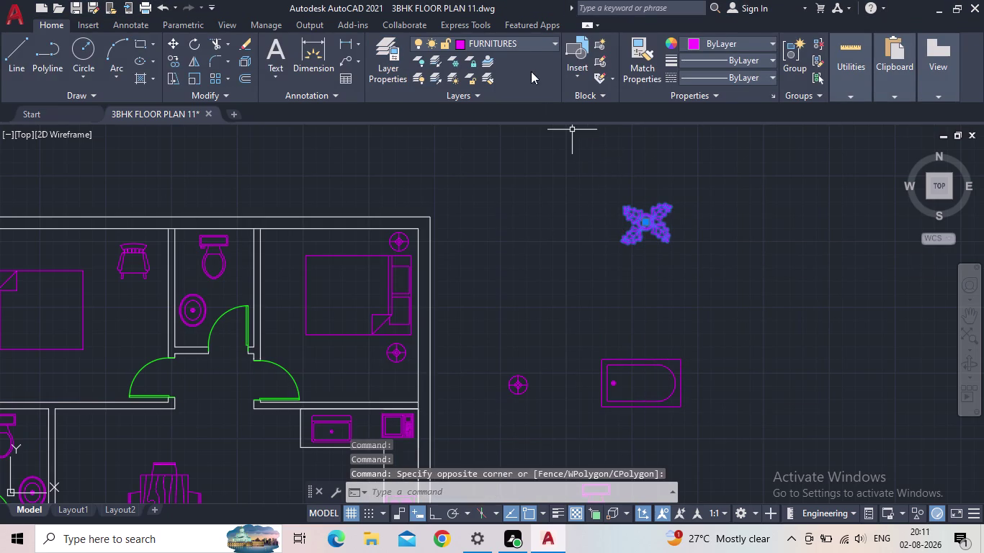
click(524, 46)
click(477, 146)
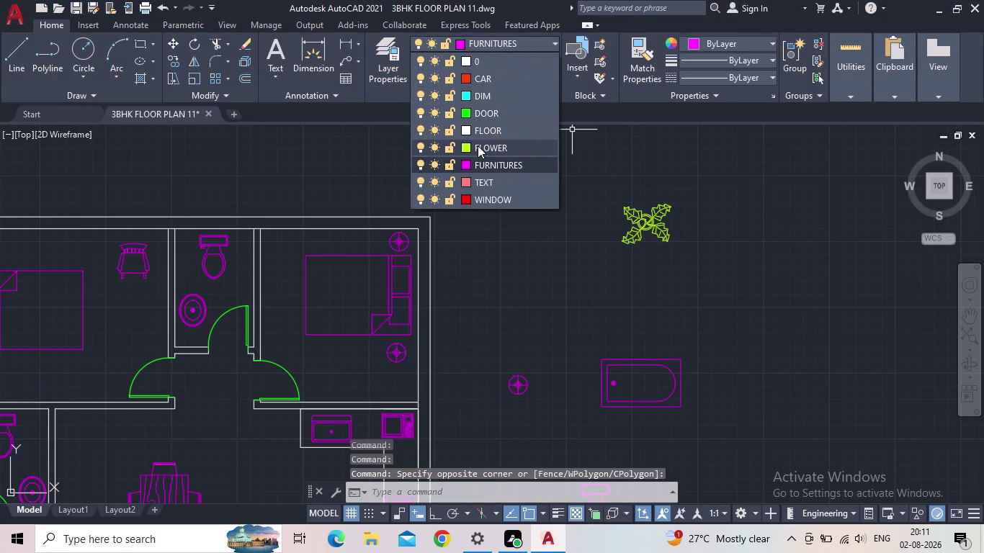
key(Escape)
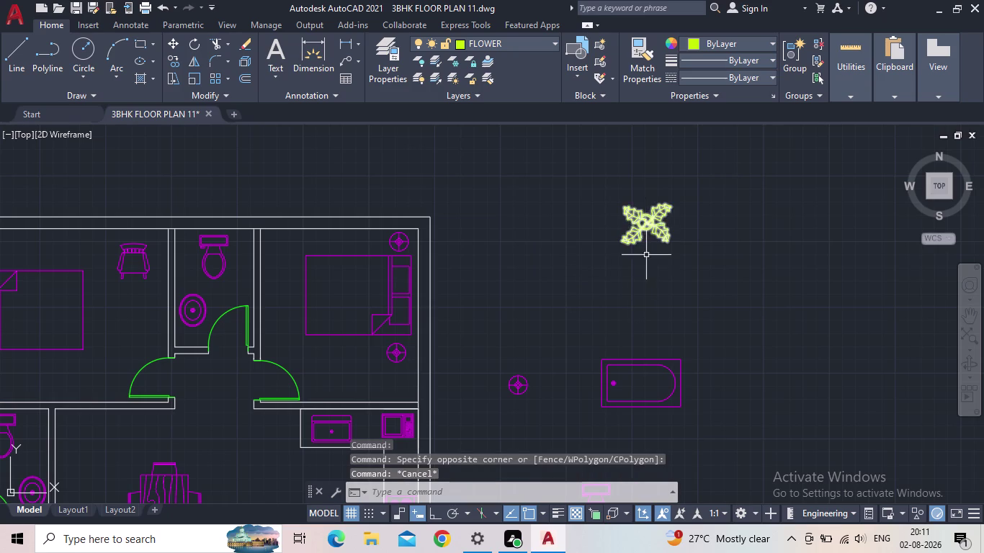
Start the COPY command with the CO alias.
key(c)
key(o)
key(Return)
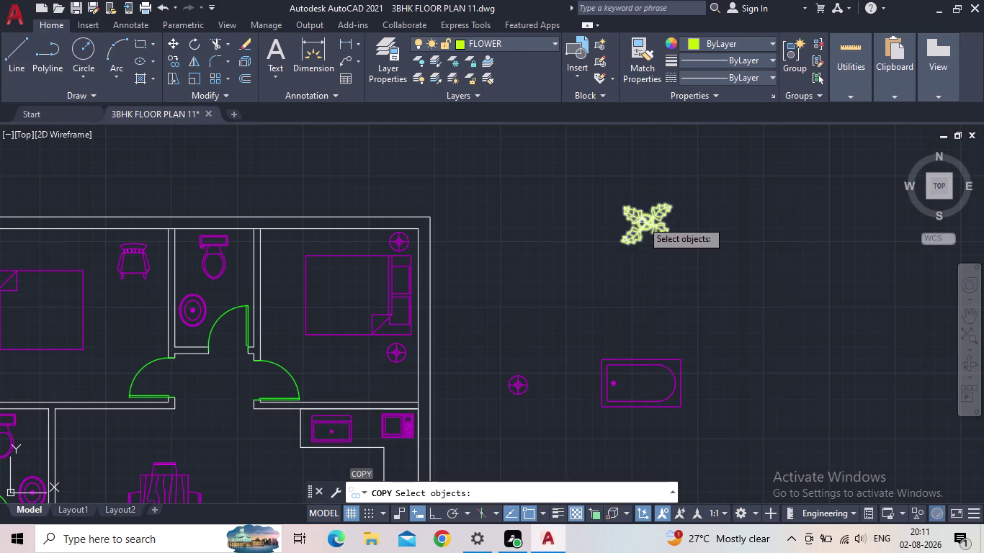
Copy the plant from its centre into the dining hall's lower-left corner.
click(643, 221)
key(space)
click(647, 224)
middle_drag(537, 273, 721, 239)
middle_drag(723, 290, 770, 137)
scroll(down, 3)
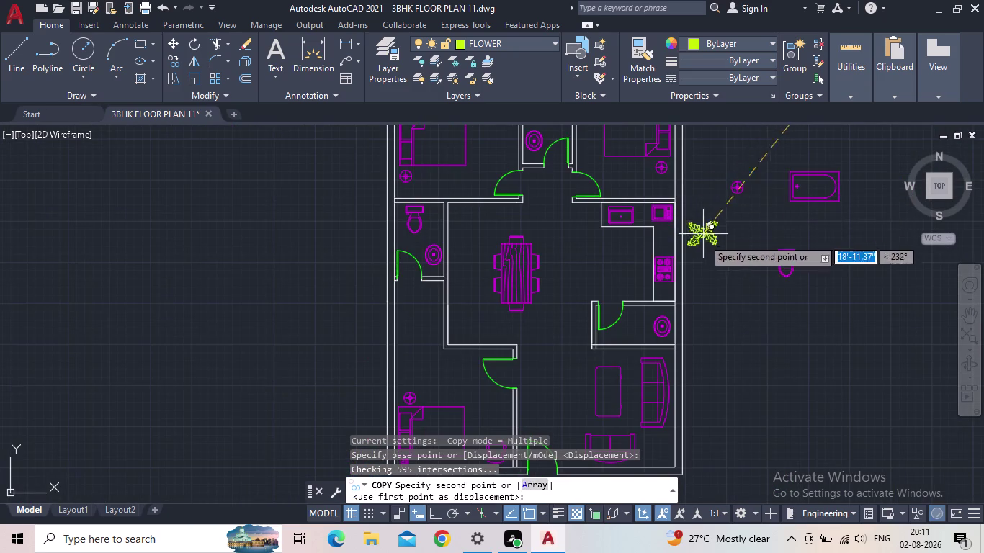
middle_drag(703, 255, 672, 124)
scroll(up, 3)
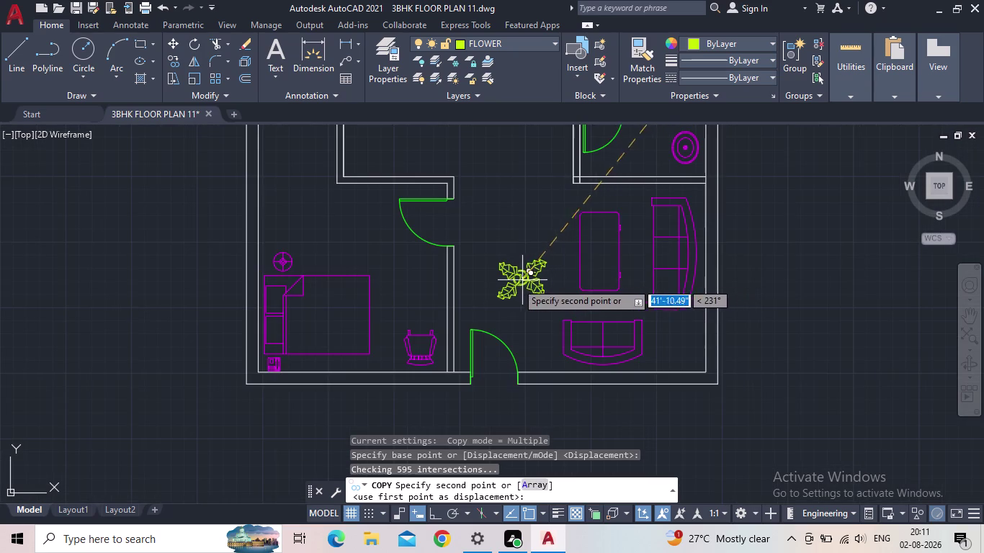
scroll(down, 3)
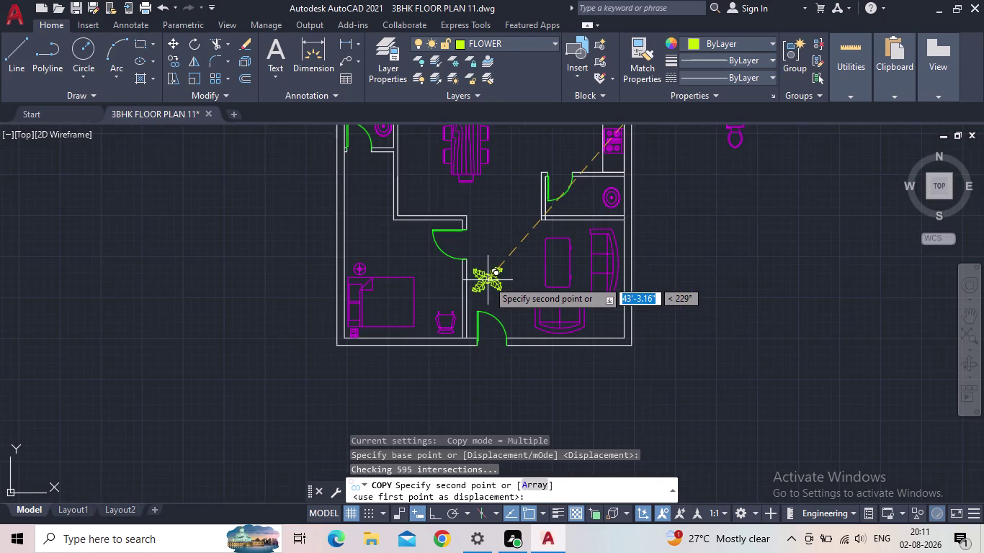
scroll(down, 3)
scroll(up, 3)
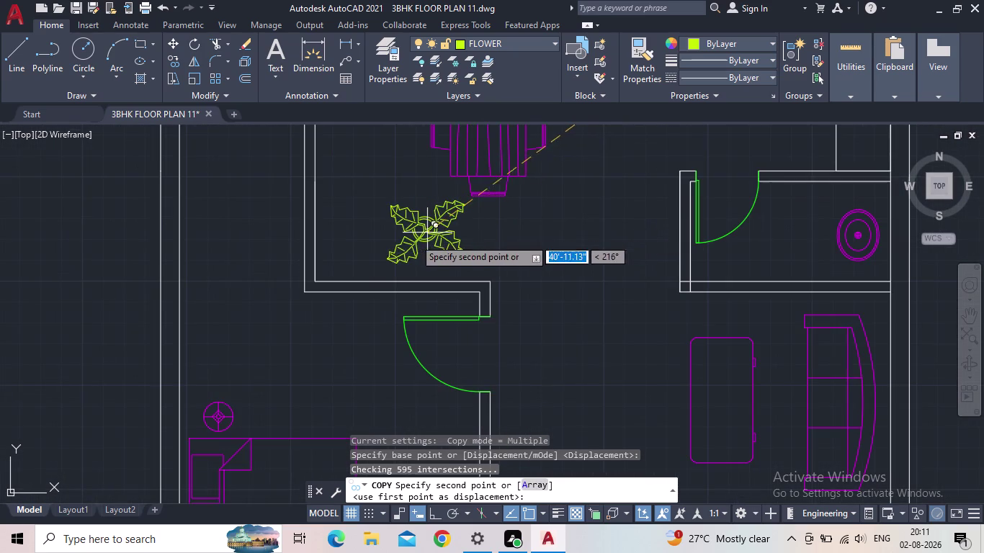
click(365, 244)
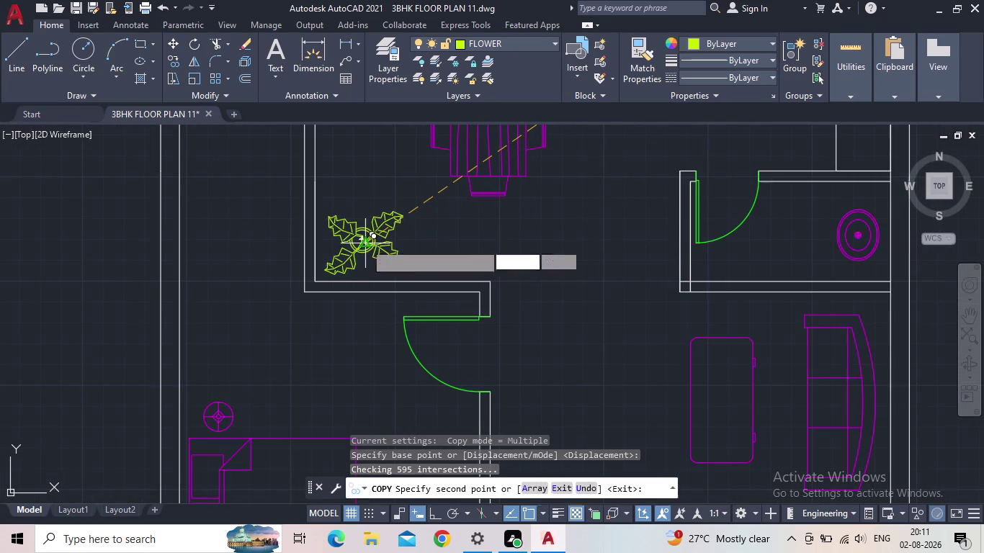
Place a second plant copy at the hall's upper-left corner beside the dining table.
scroll(down, 3)
middle_drag(537, 239, 539, 252)
scroll(down, 3)
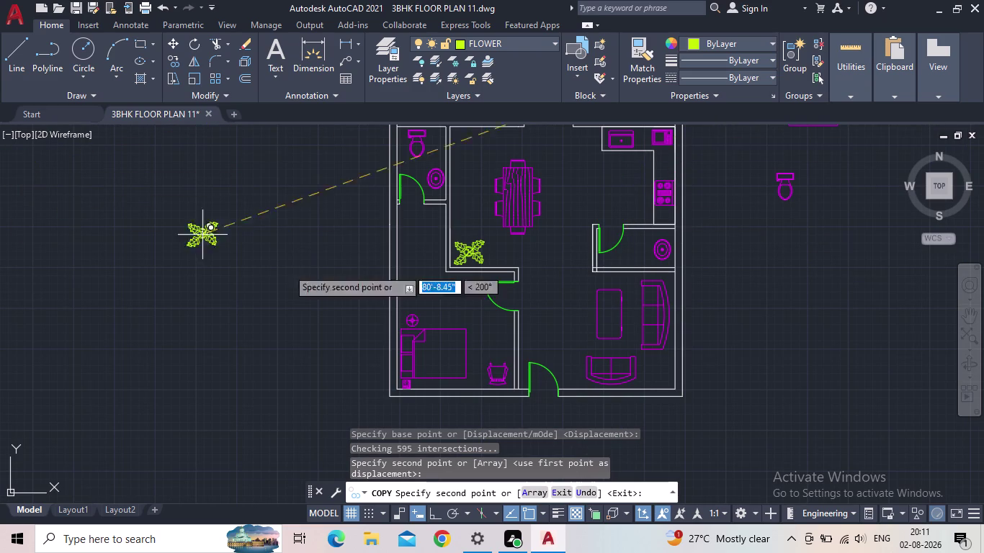
middle_drag(564, 350, 543, 404)
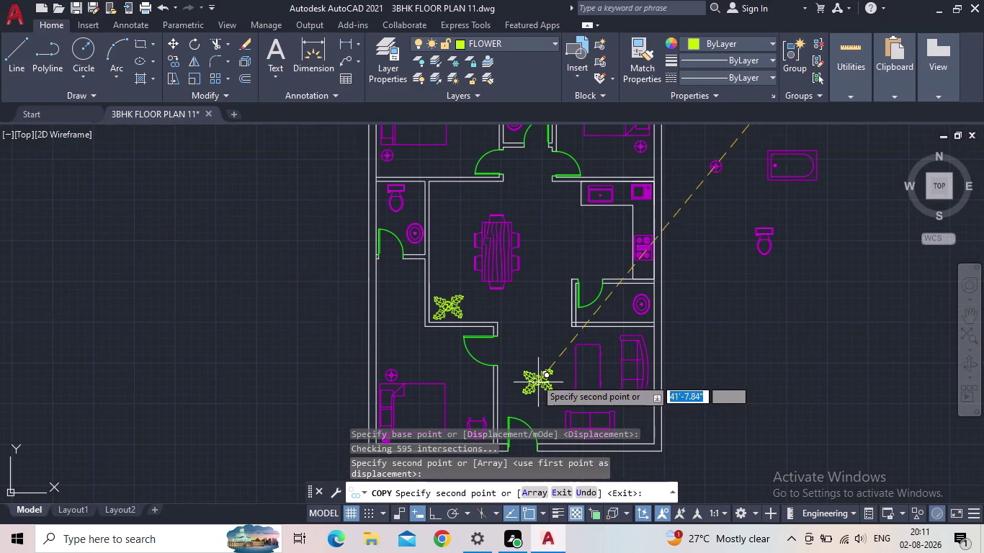
middle_drag(531, 341, 507, 373)
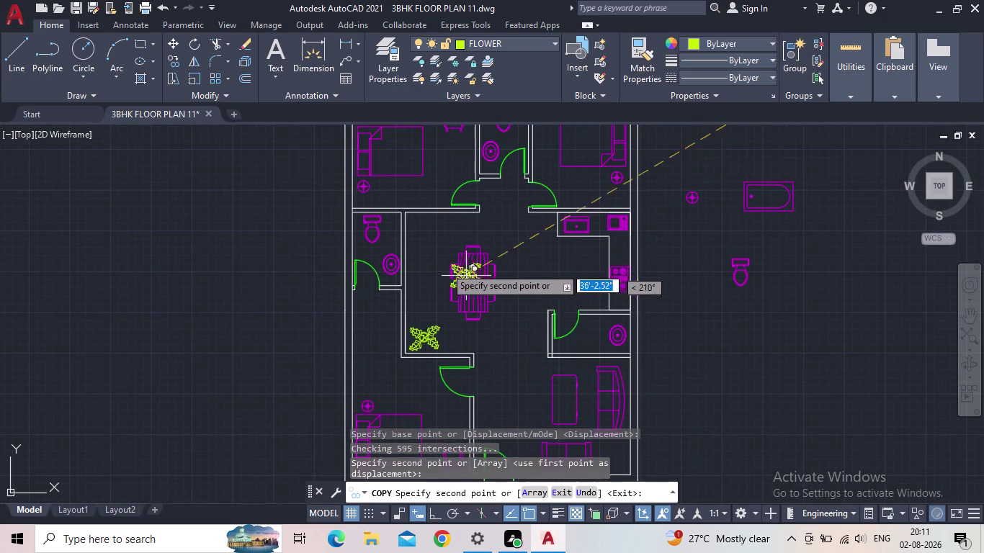
scroll(up, 3)
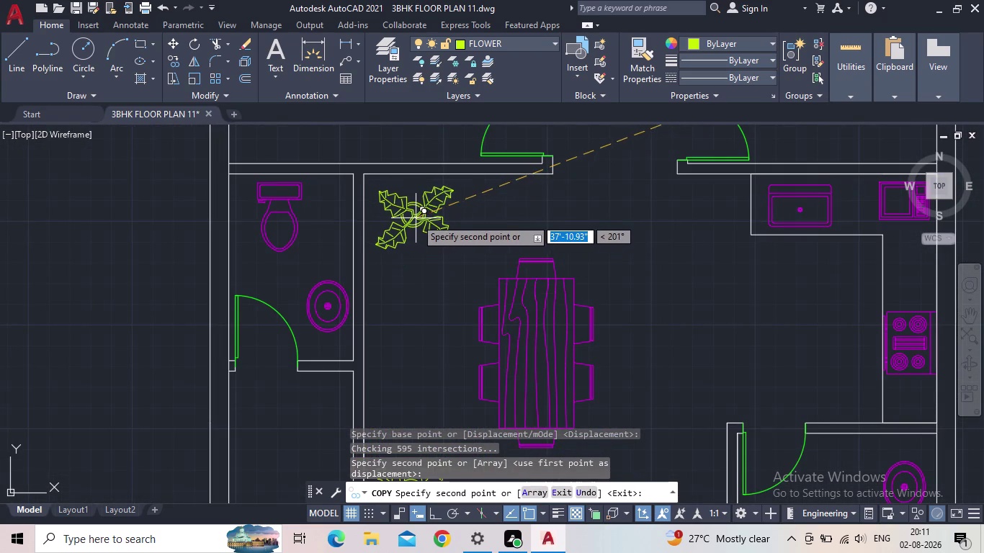
click(416, 218)
scroll(down, 3)
middle_drag(459, 321, 400, 358)
scroll(down, 3)
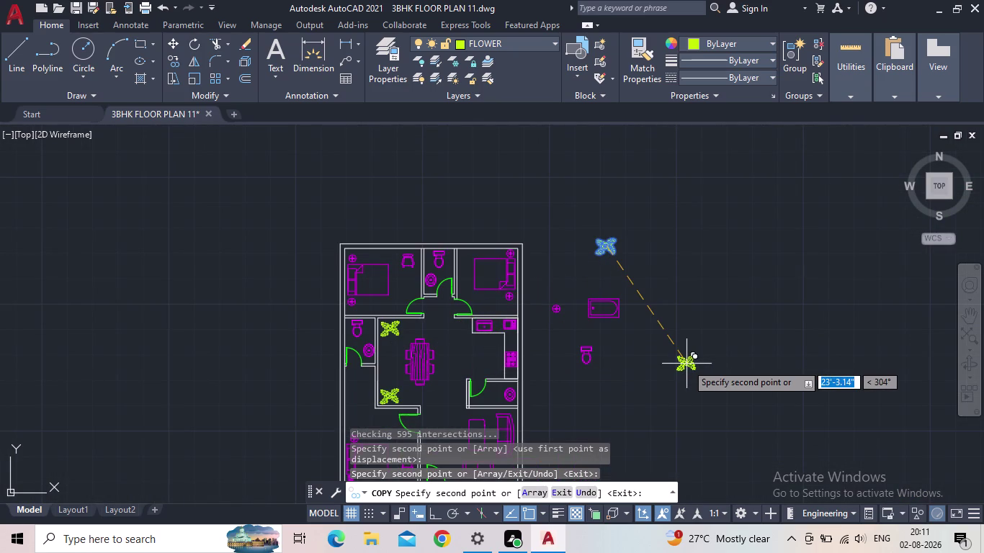
Stop copying the hall plants and save the drawing.
key(Escape)
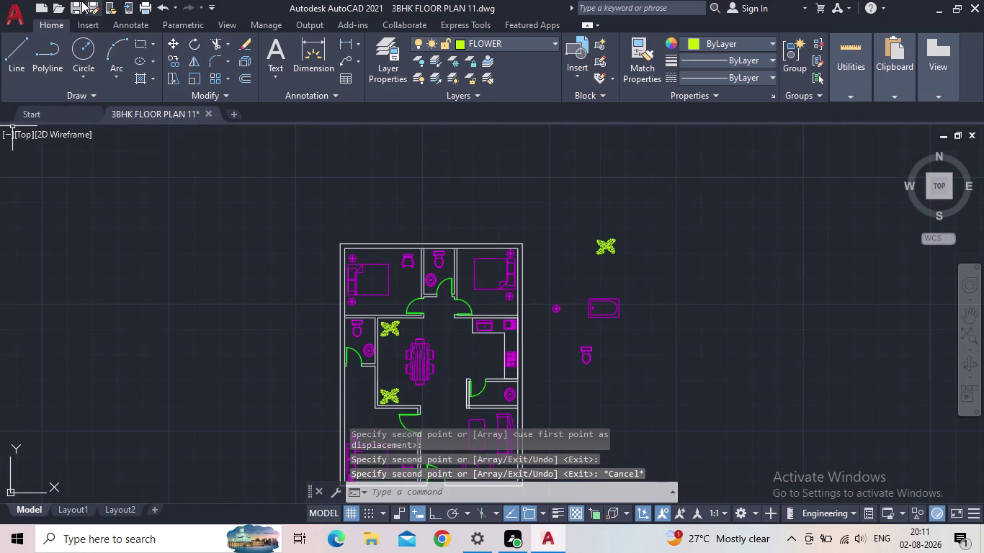
click(74, 5)
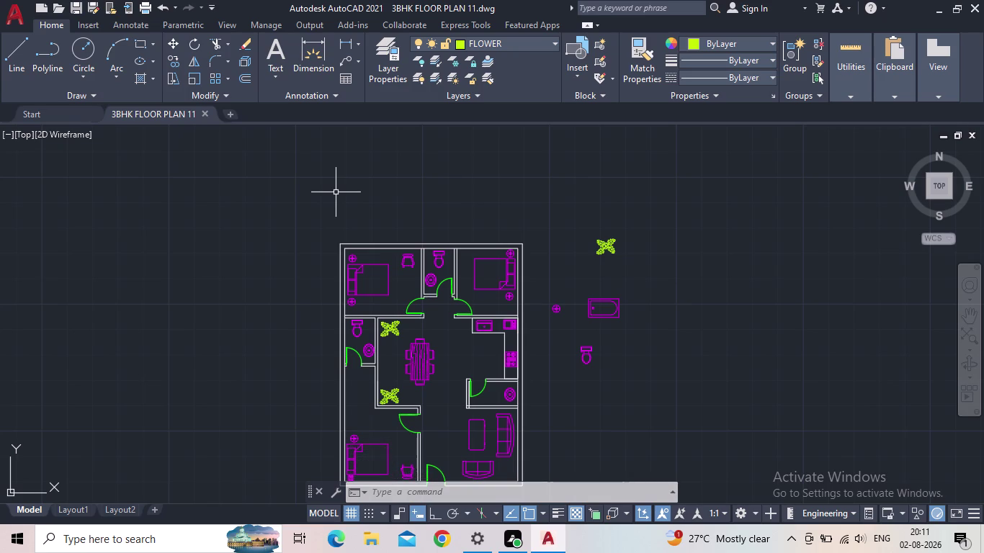
middle_drag(562, 402, 552, 356)
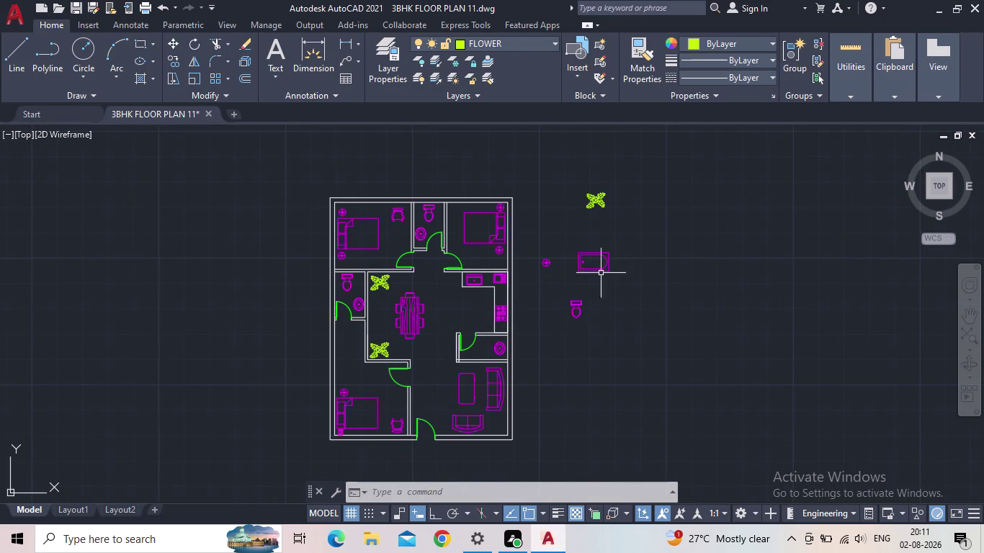
drag(607, 330, 600, 326)
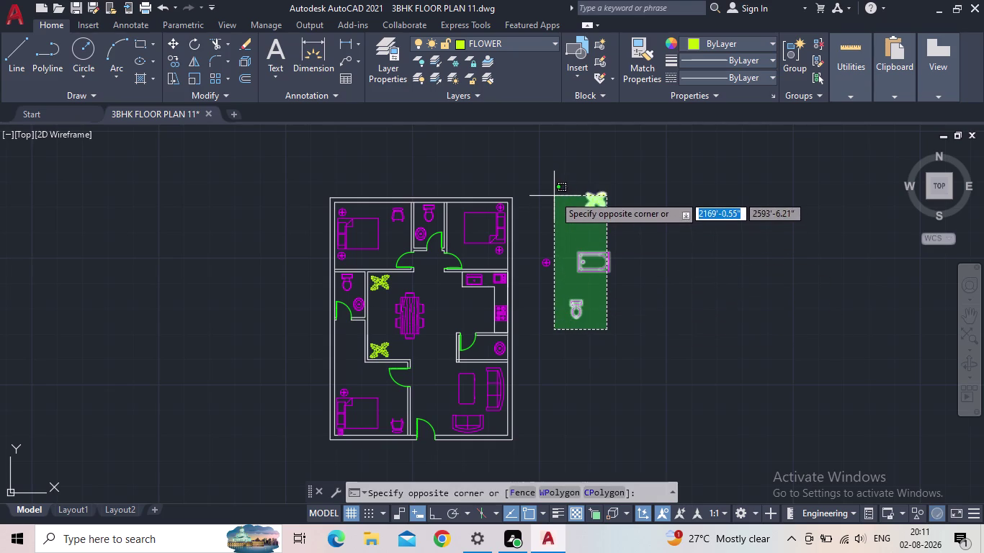
Erase the loose plant, bathtub and toilet beside the plan, then save again.
click(540, 188)
key(Delete)
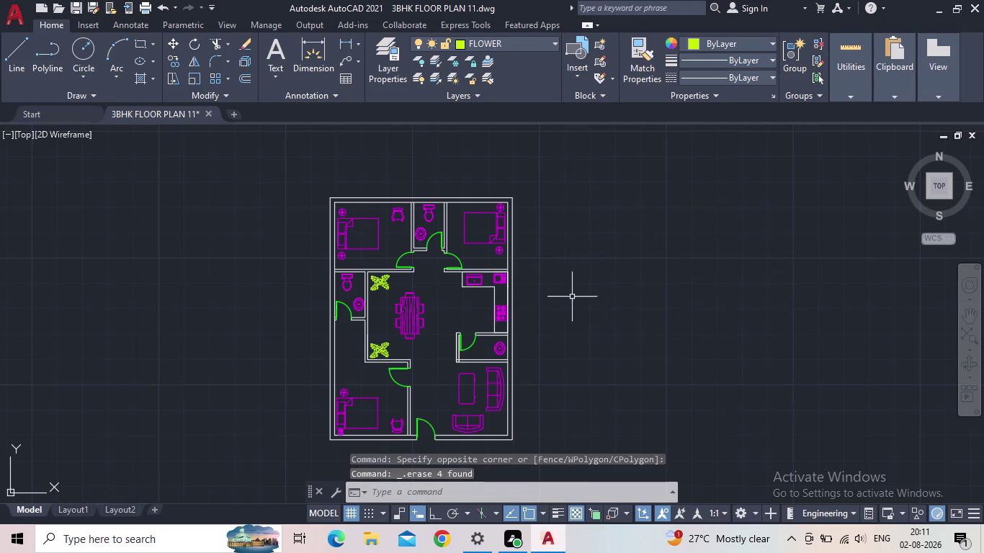
click(80, 10)
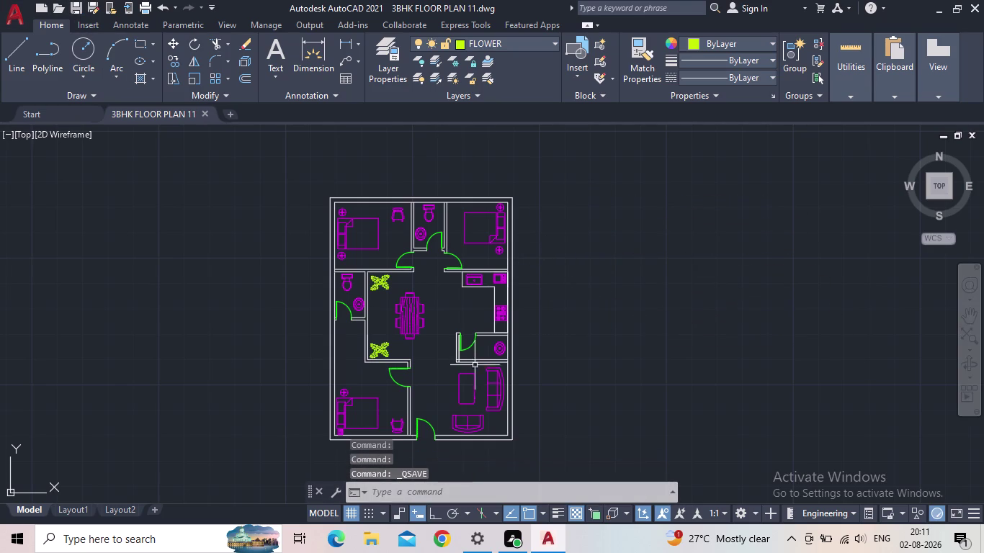
middle_drag(445, 391, 436, 313)
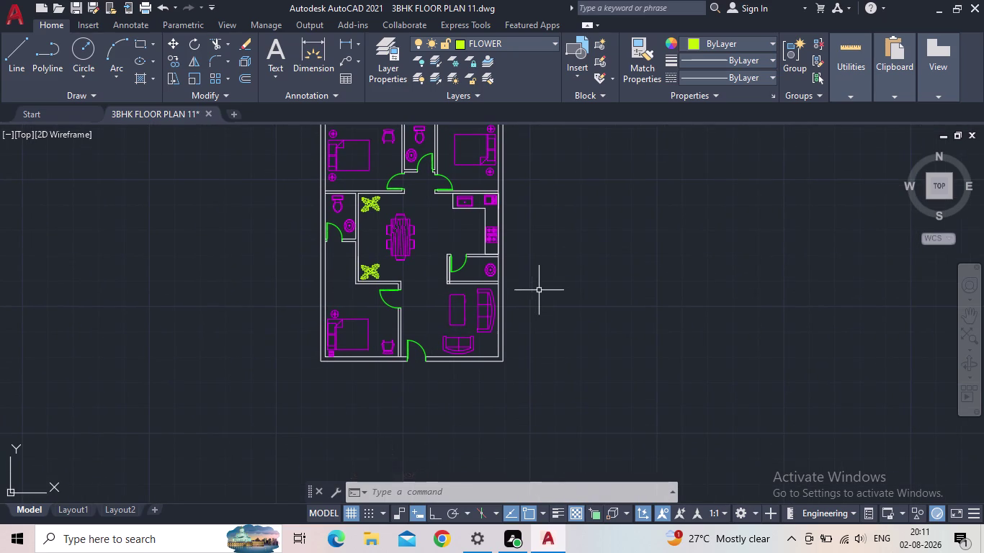
Zoom to the bathroom corner and fence-trim the overshooting wall line with TR.
middle_drag(553, 308, 560, 348)
scroll(up, 3)
scroll(up, 3)
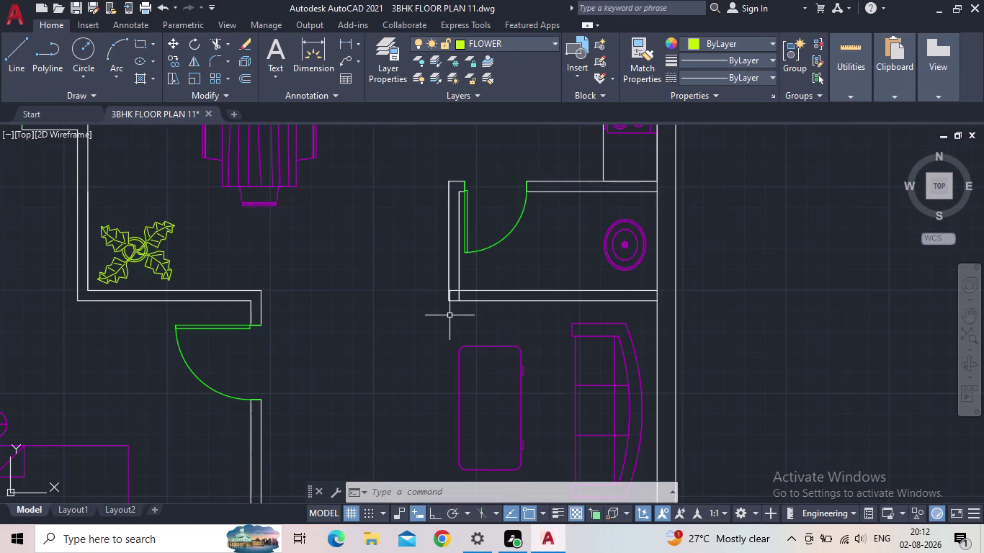
key(t)
key(r)
key(space)
scroll(up, 3)
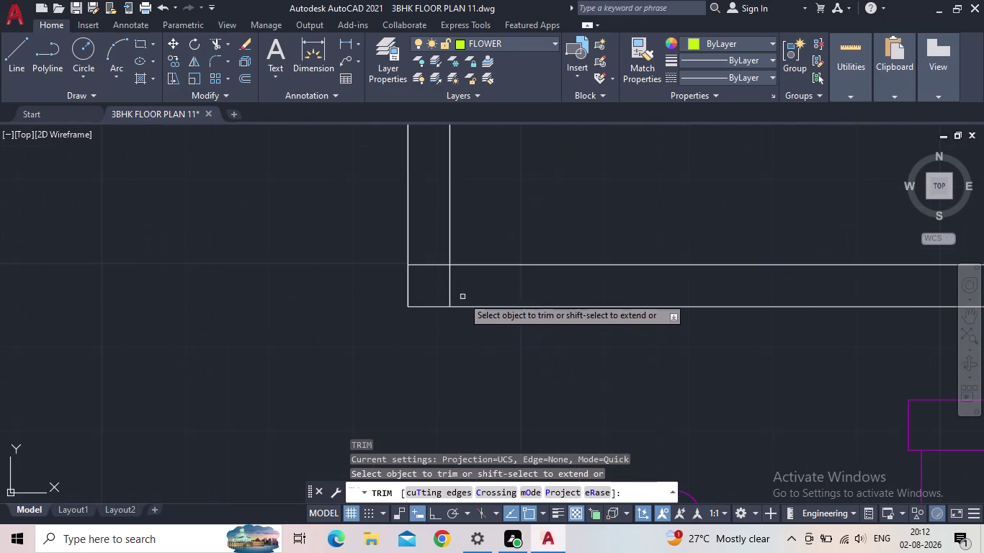
drag(462, 294, 432, 290)
drag(432, 287, 424, 248)
scroll(down, 3)
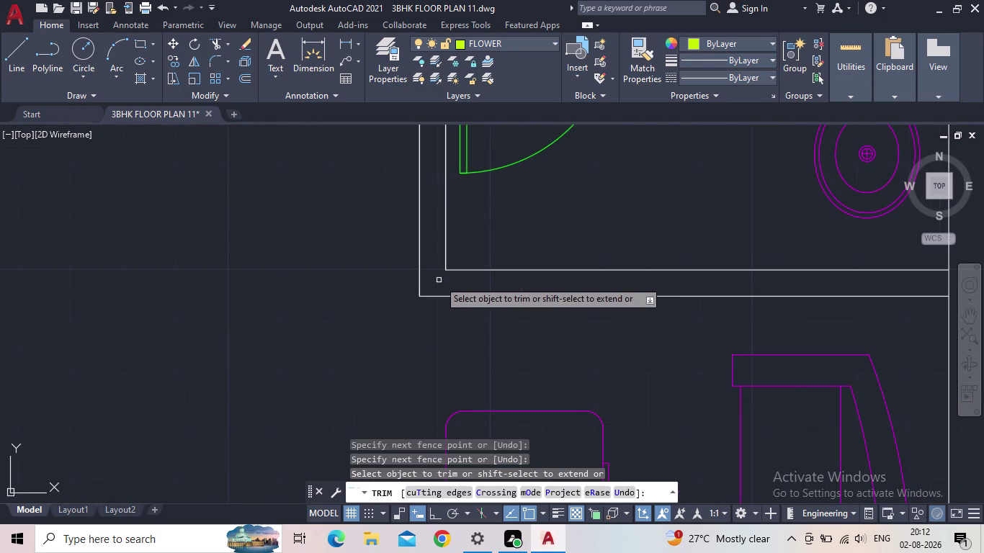
key(Escape)
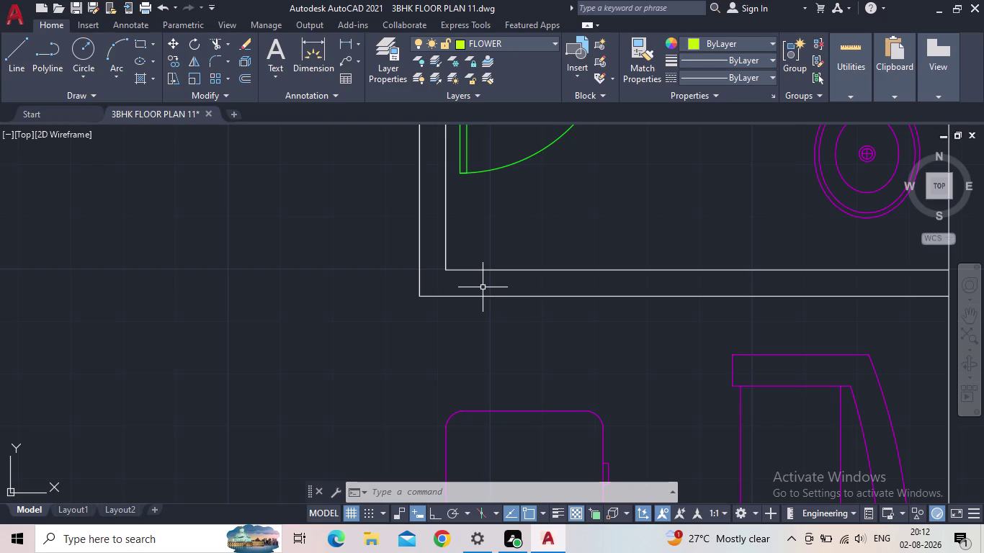
Cancel the trim, save, and survey the hall, dining and lower rooms.
scroll(down, 3)
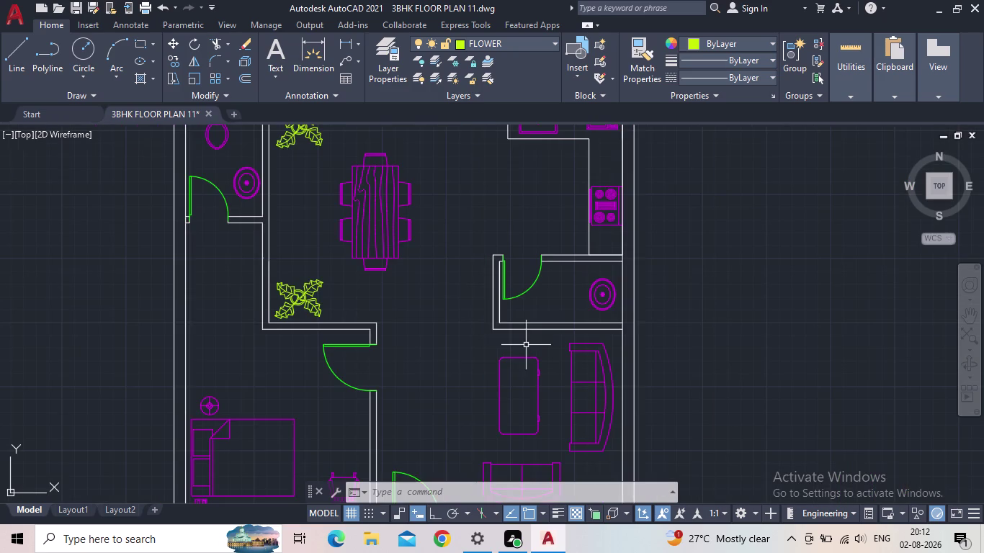
middle_drag(470, 316, 462, 309)
scroll(up, 3)
middle_click(471, 308)
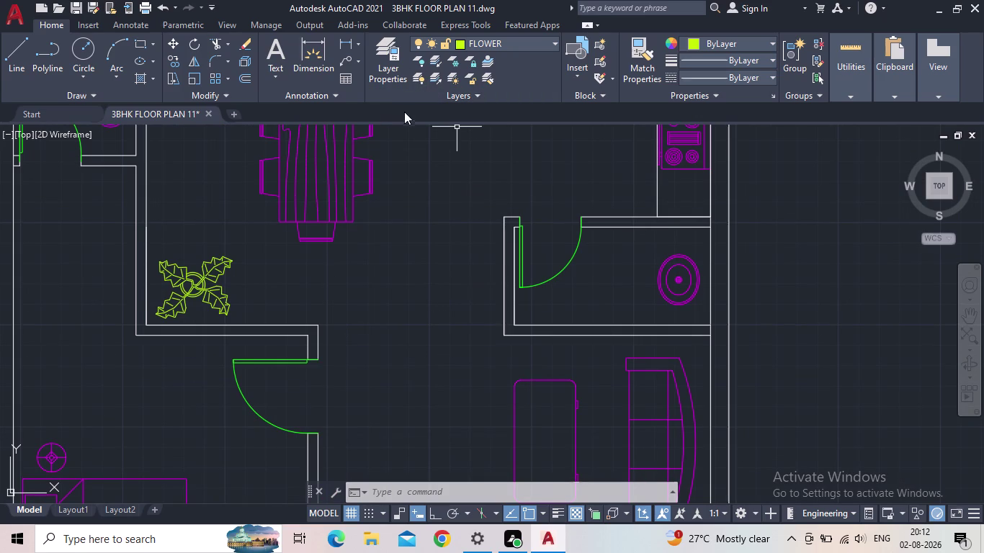
key(Escape)
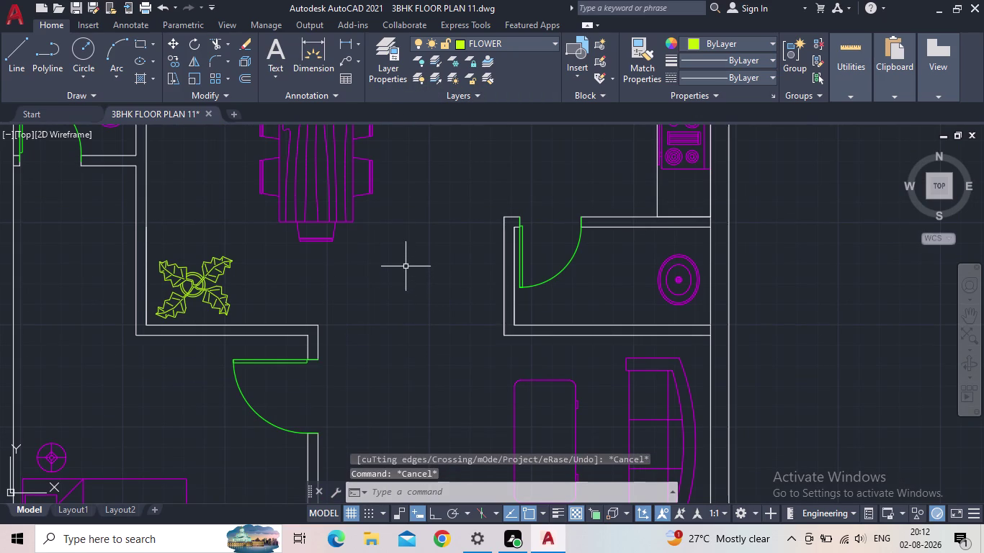
click(82, 4)
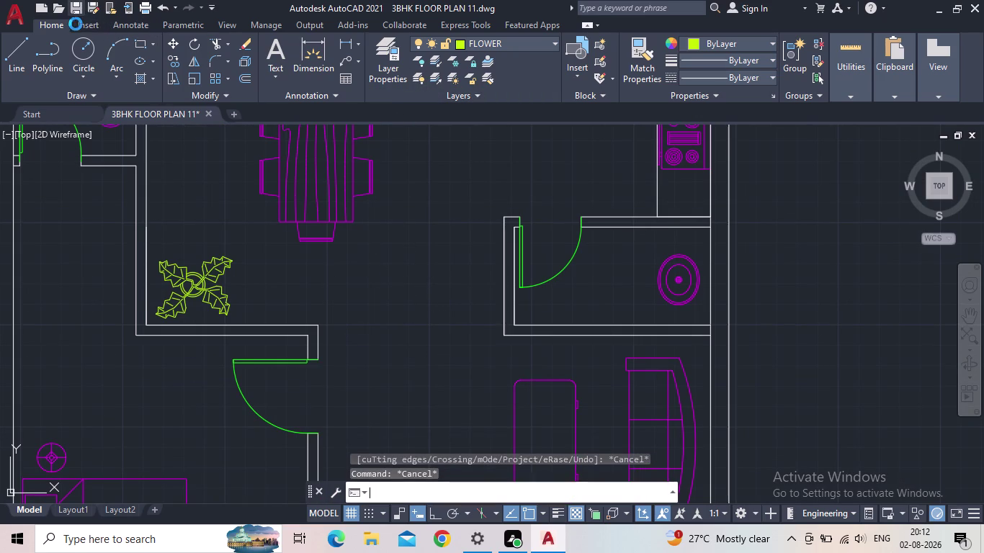
scroll(down, 3)
middle_drag(399, 334, 395, 344)
scroll(up, 3)
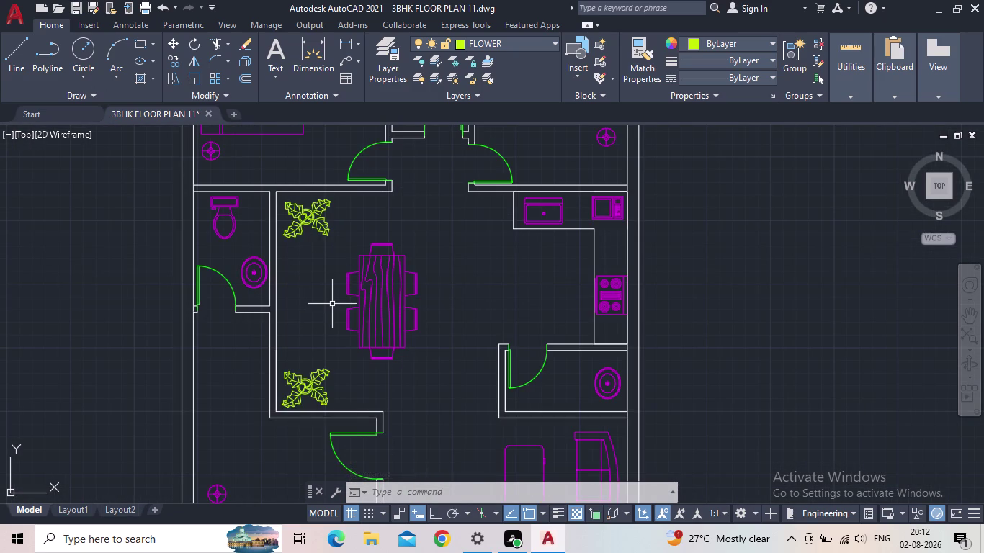
scroll(down, 3)
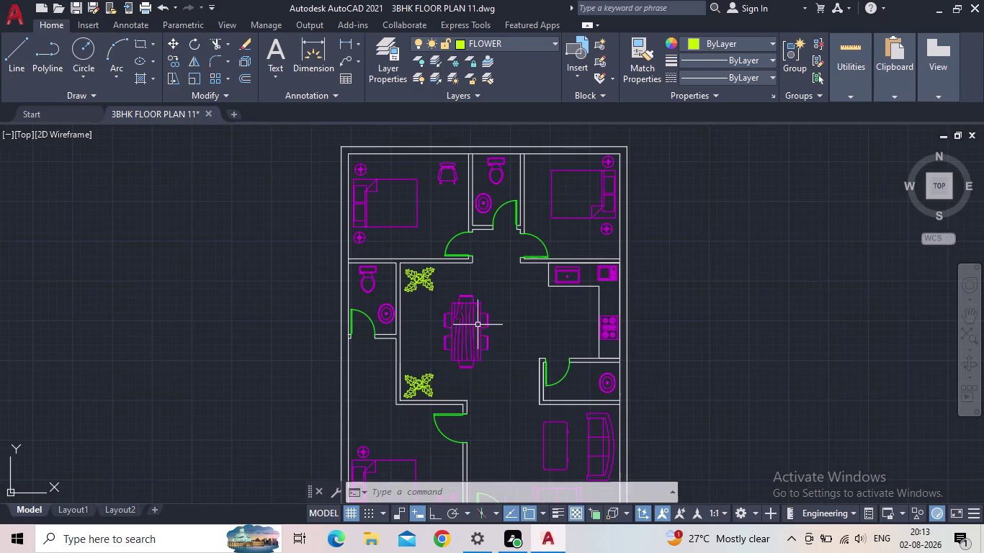
middle_drag(550, 358, 466, 284)
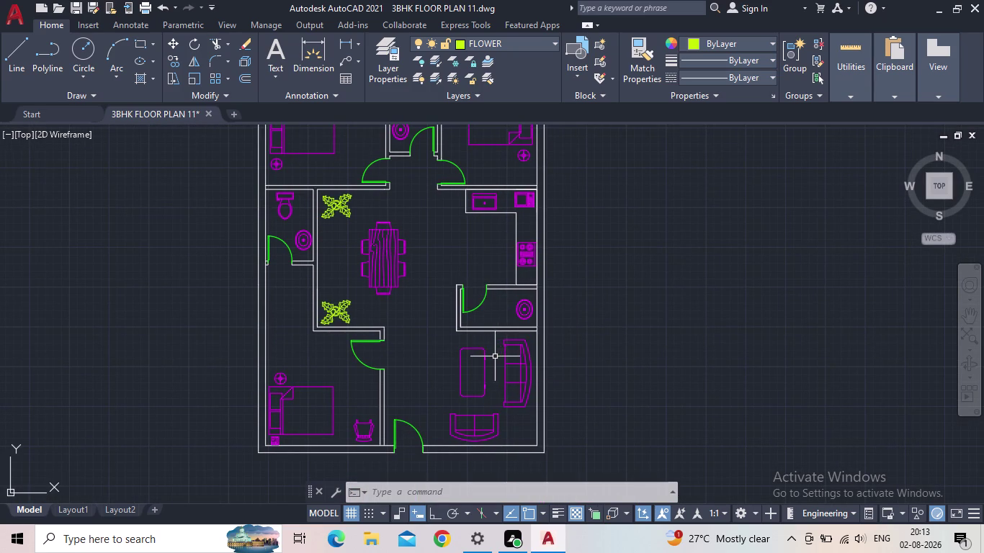
middle_drag(503, 405, 487, 276)
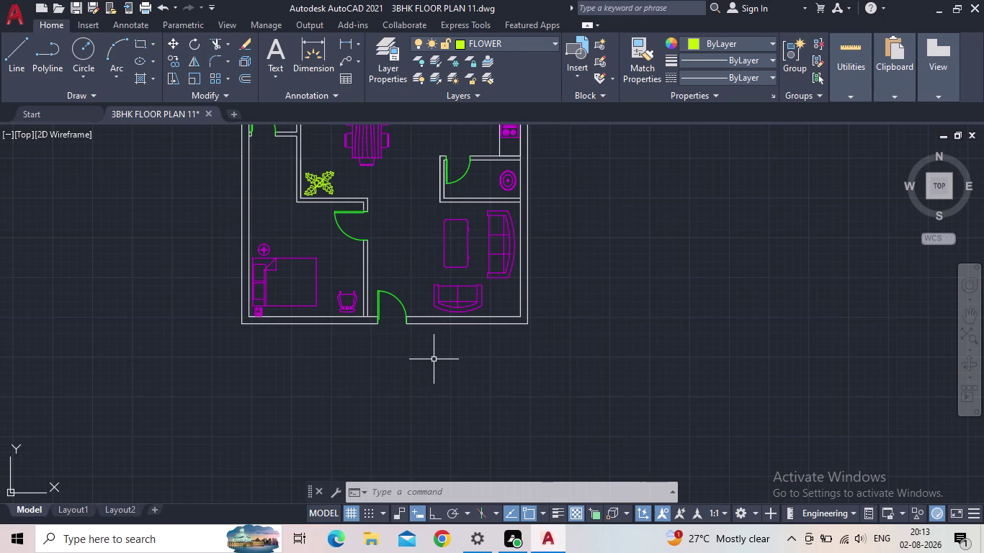
scroll(down, 3)
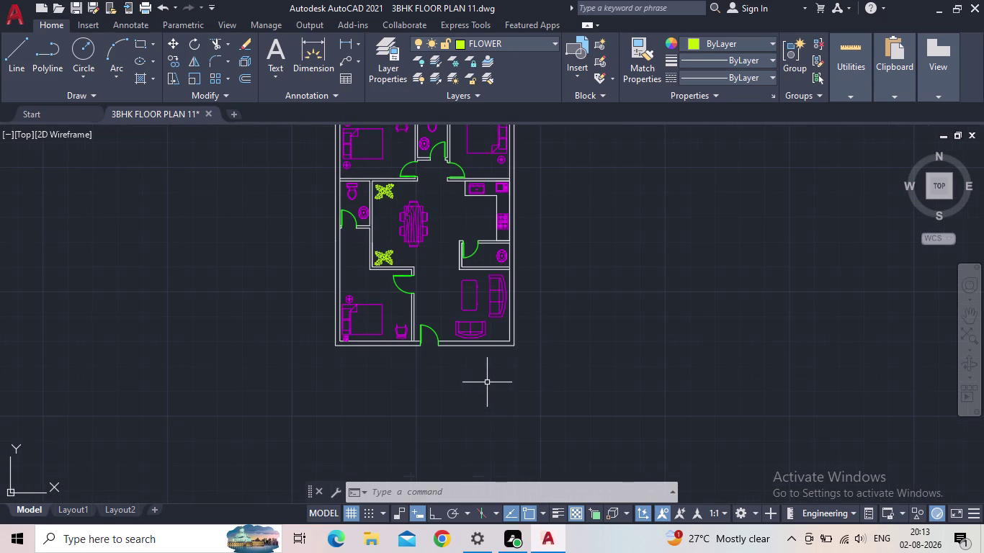
key(Escape)
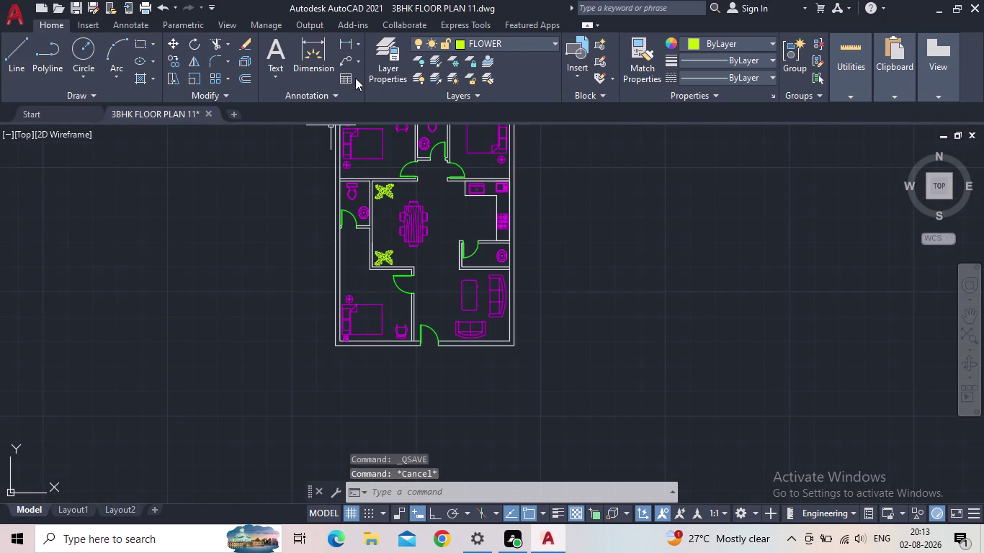
Create a new layer named CARPET in the Layer Properties Manager.
double_click(376, 48)
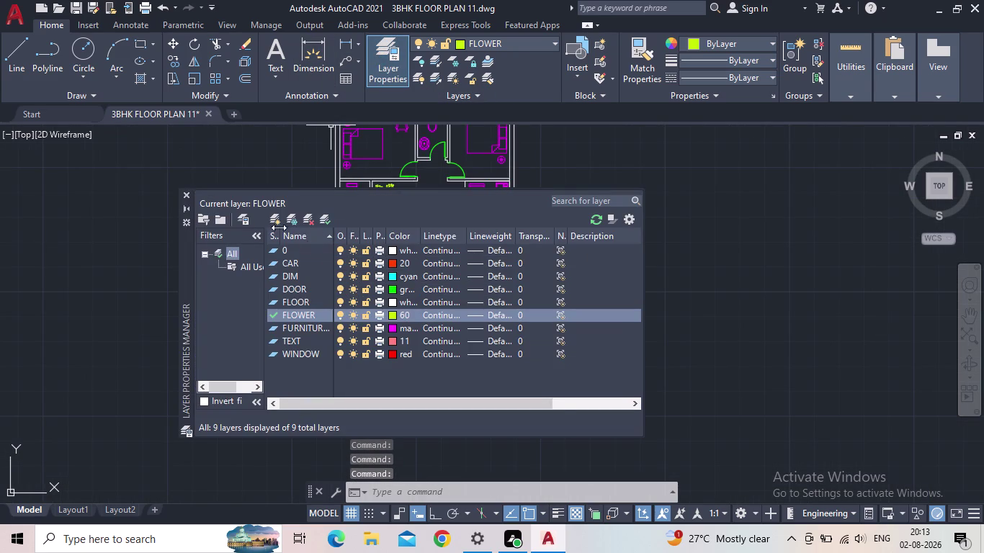
click(279, 217)
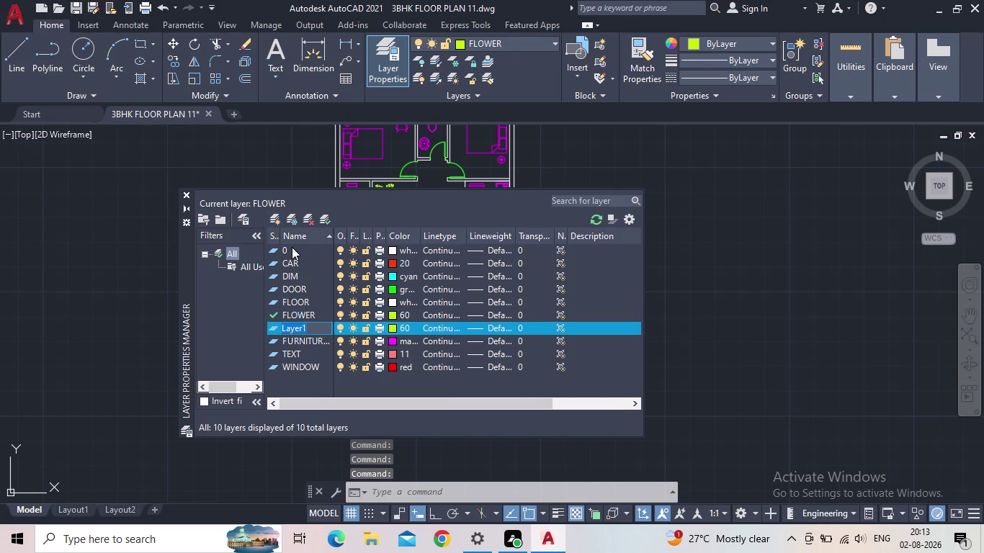
text(CARPET)
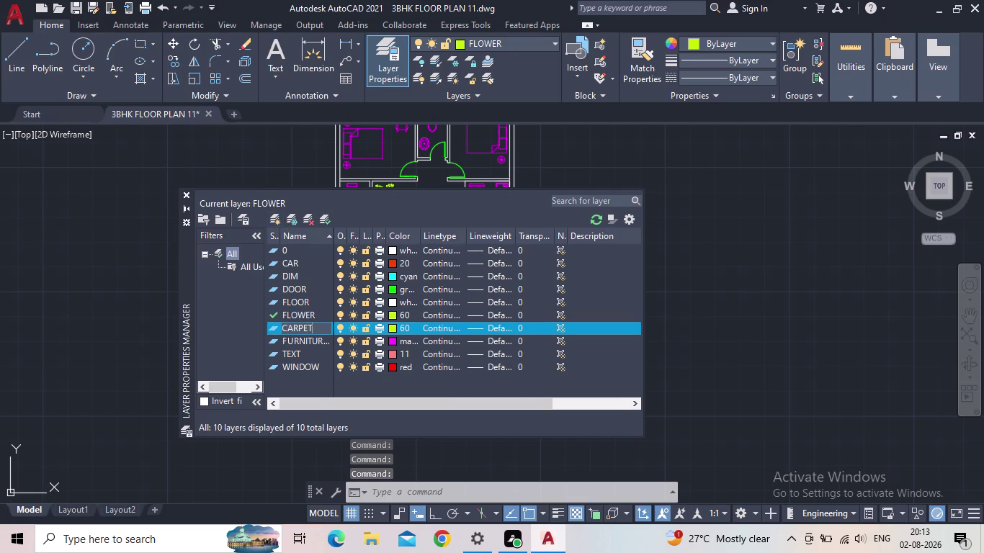
key(Return)
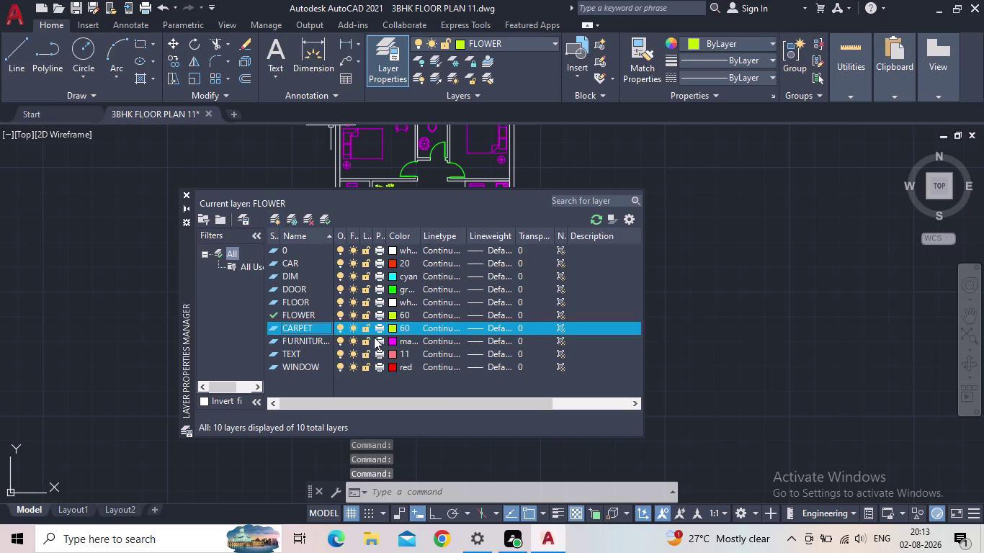
Colour the CARPET layer light blue 151, make it current, and close the manager.
click(396, 328)
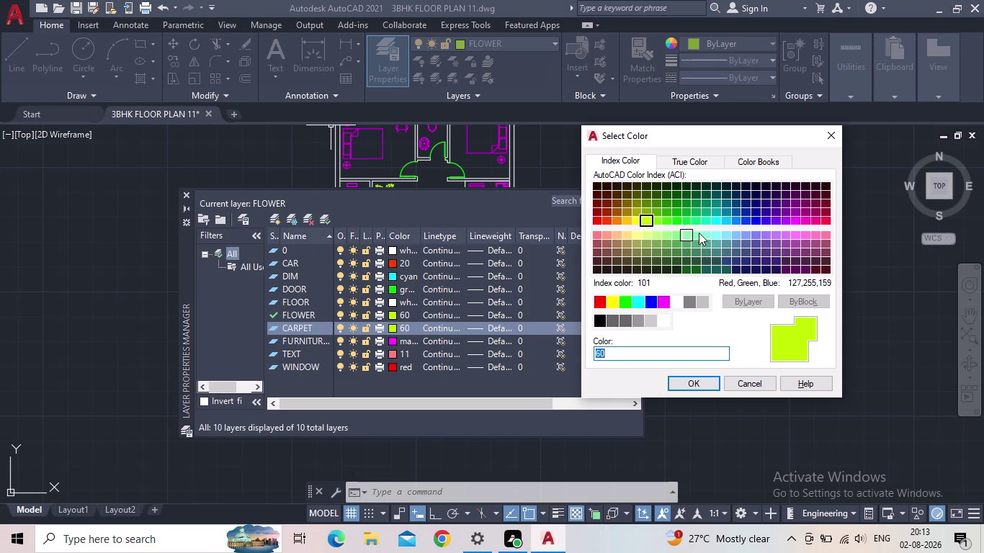
click(739, 236)
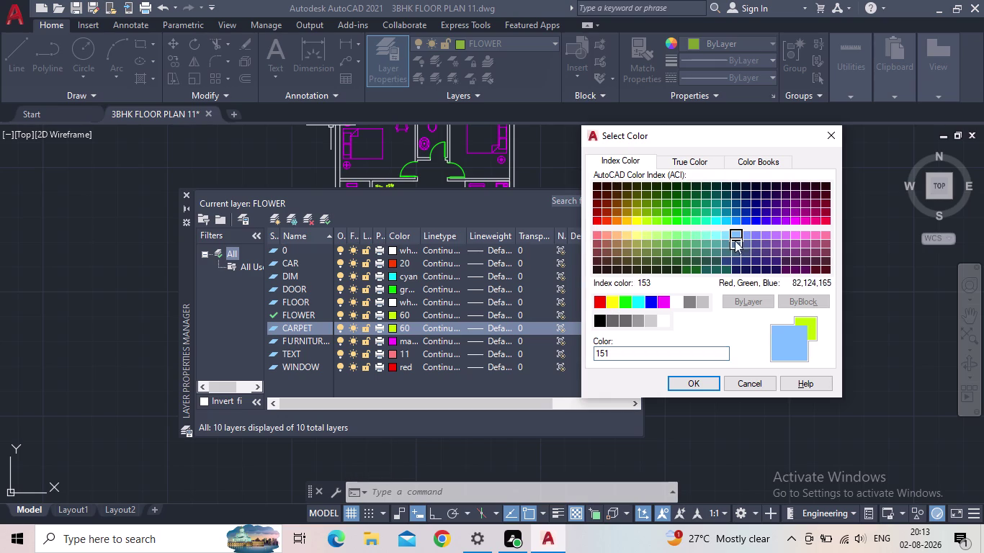
click(707, 381)
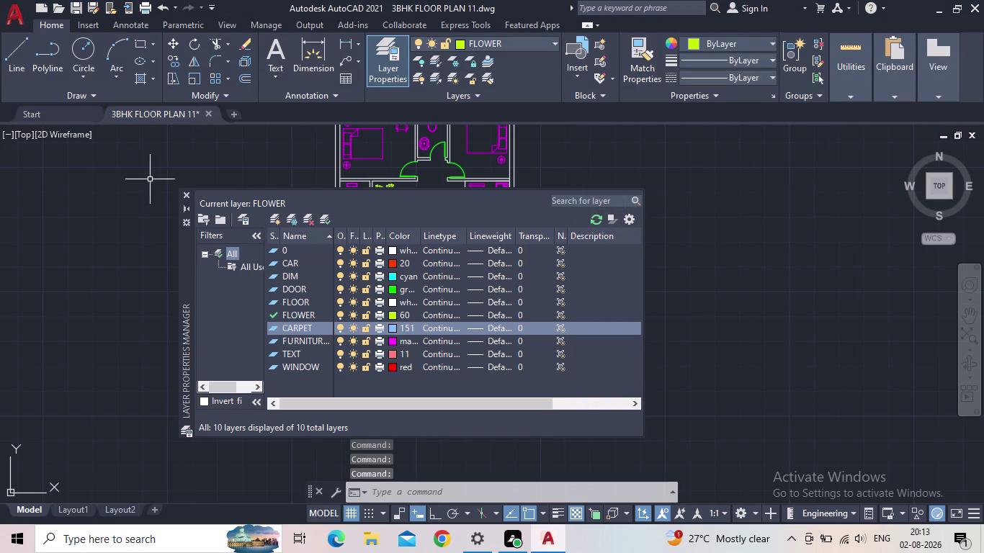
double_click(273, 327)
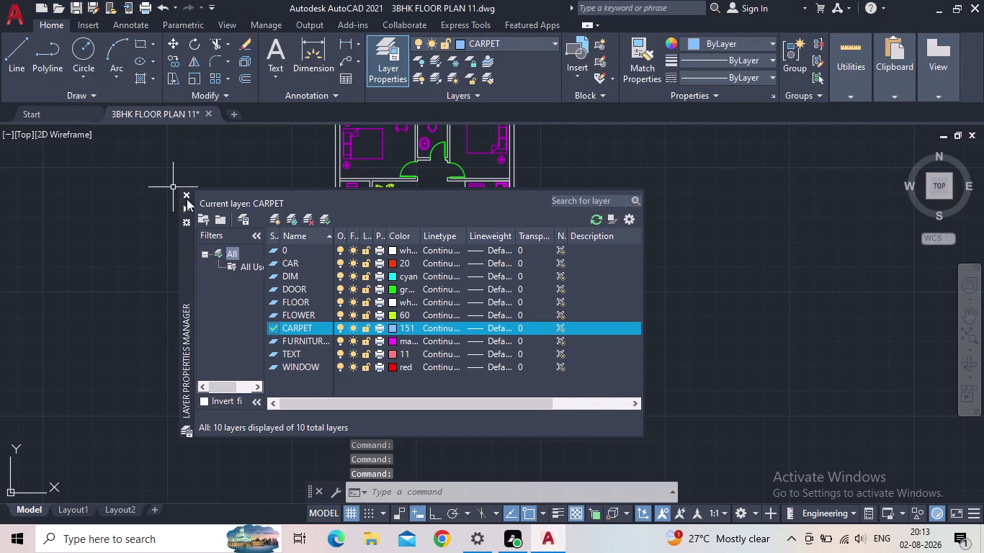
click(188, 194)
Attempt a 6' by 16' rectangle at the bottom wall, then cancel it.
click(141, 49)
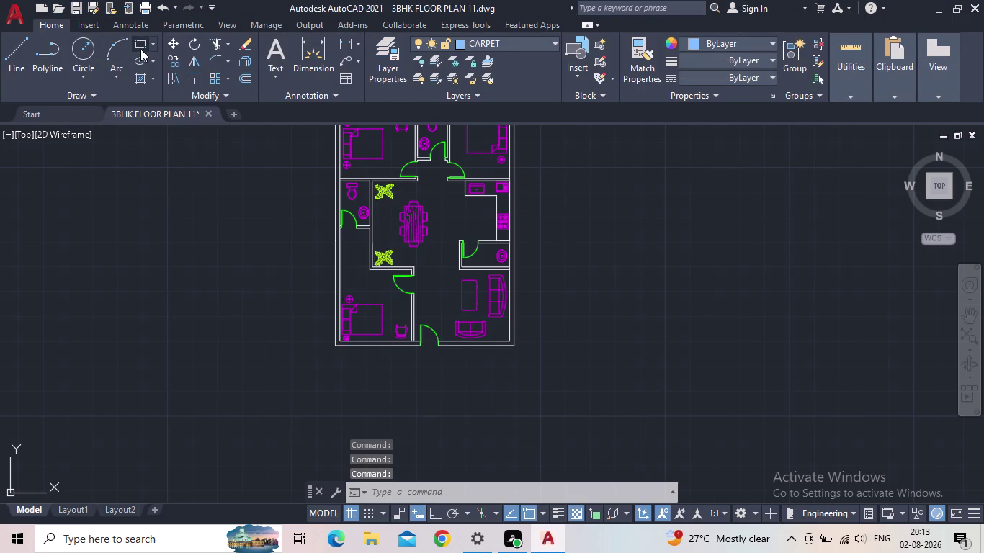
middle_click(421, 351)
middle_drag(417, 348, 375, 267)
scroll(up, 3)
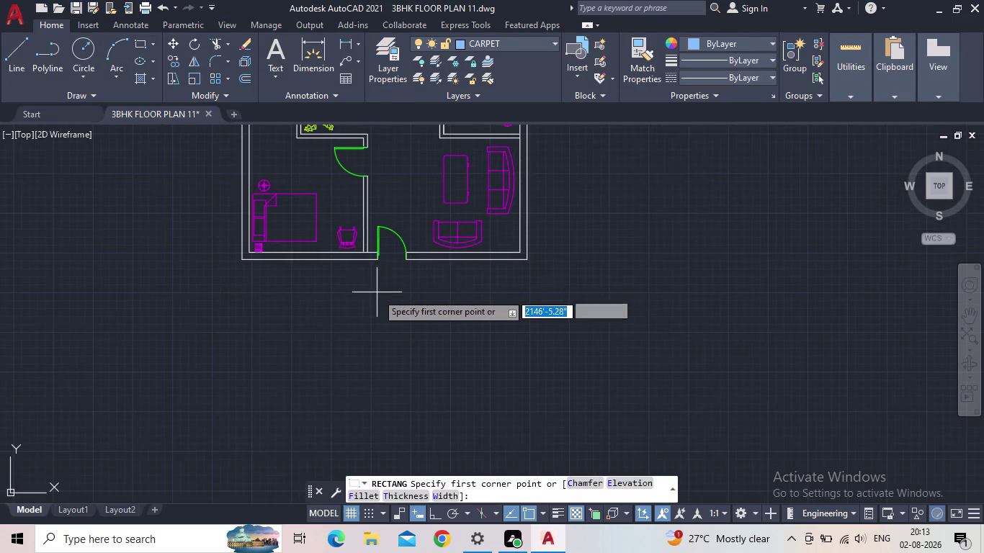
scroll(up, 3)
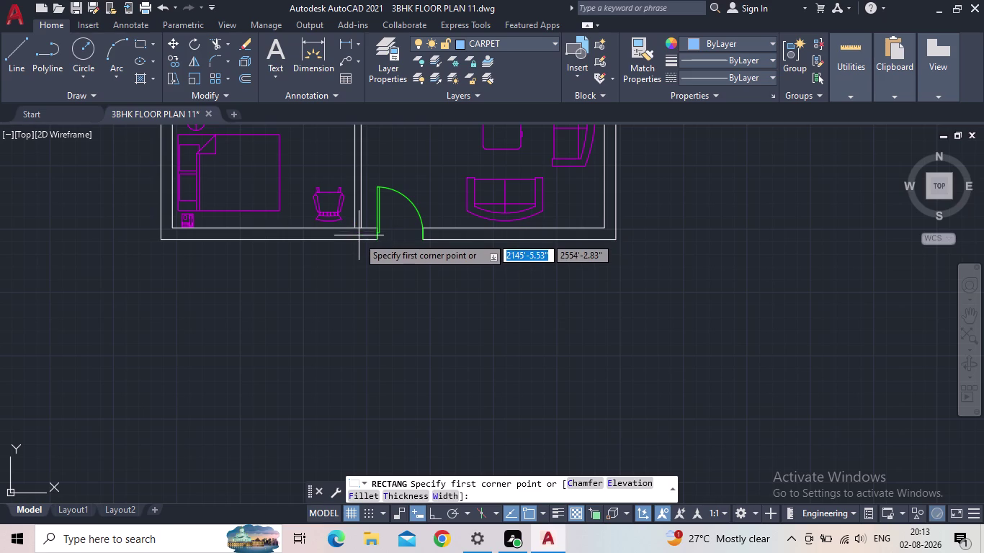
click(358, 240)
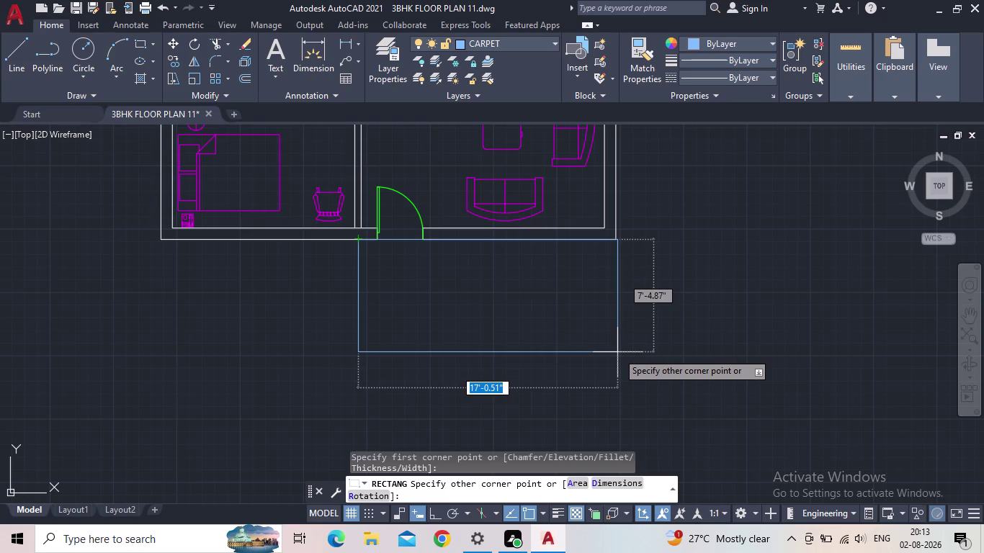
key(d)
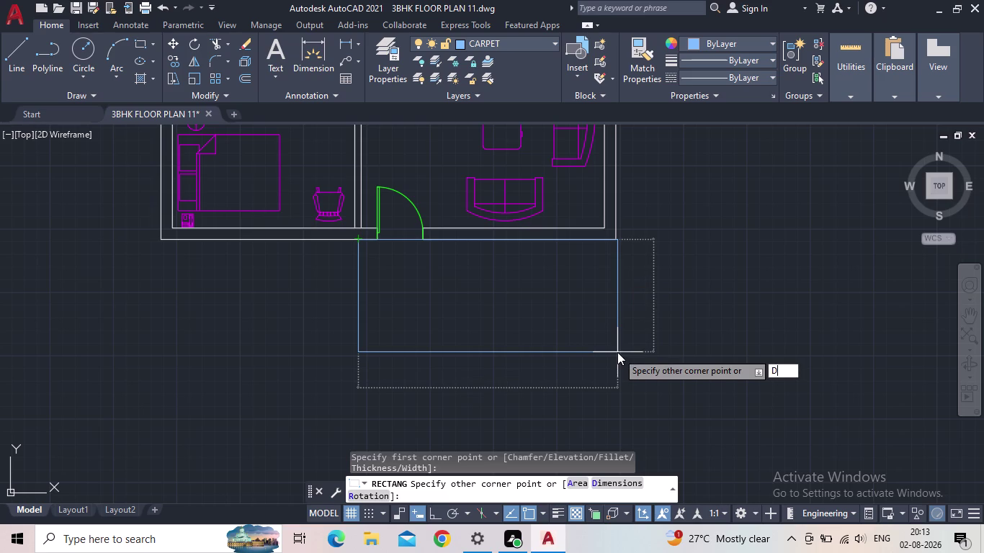
key(Return)
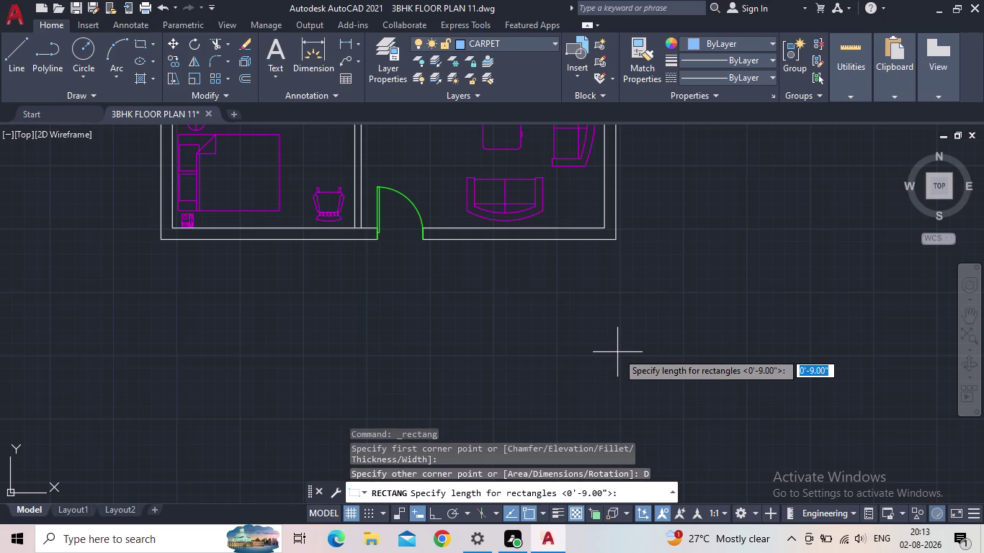
text(6')
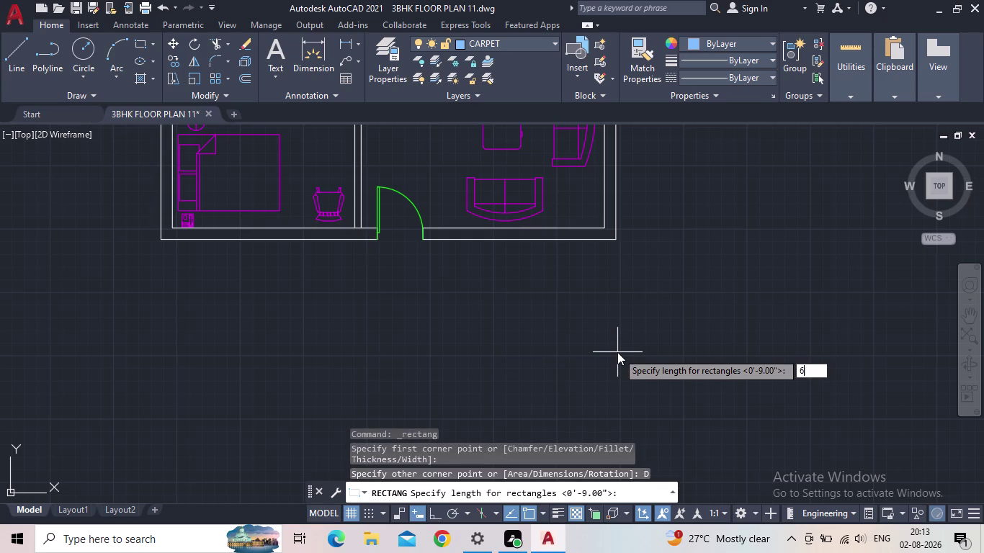
key(Return)
text(16)
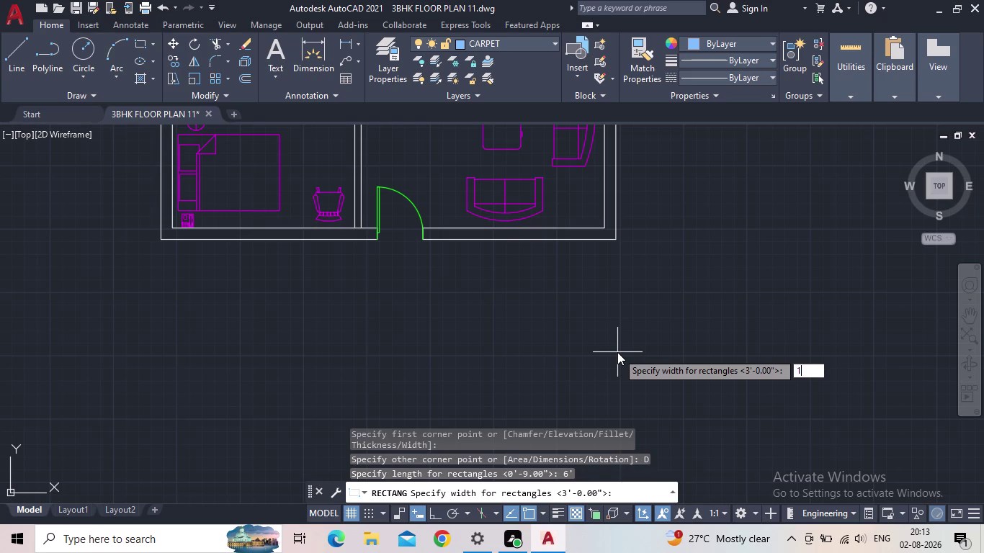
key(apostrophe)
key(Return)
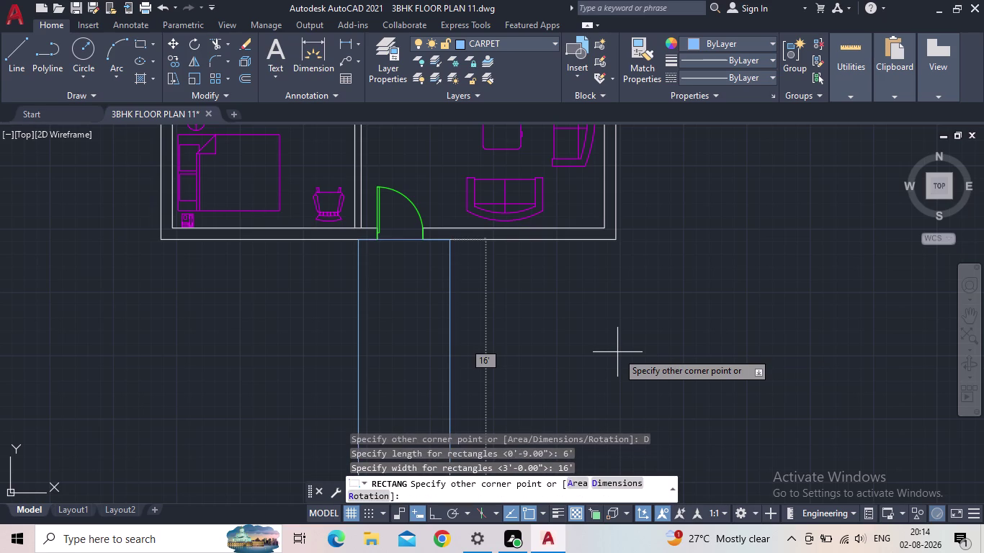
key(Escape)
Draw a 16' by 6' rectangle below the plan and select it.
text(RE)
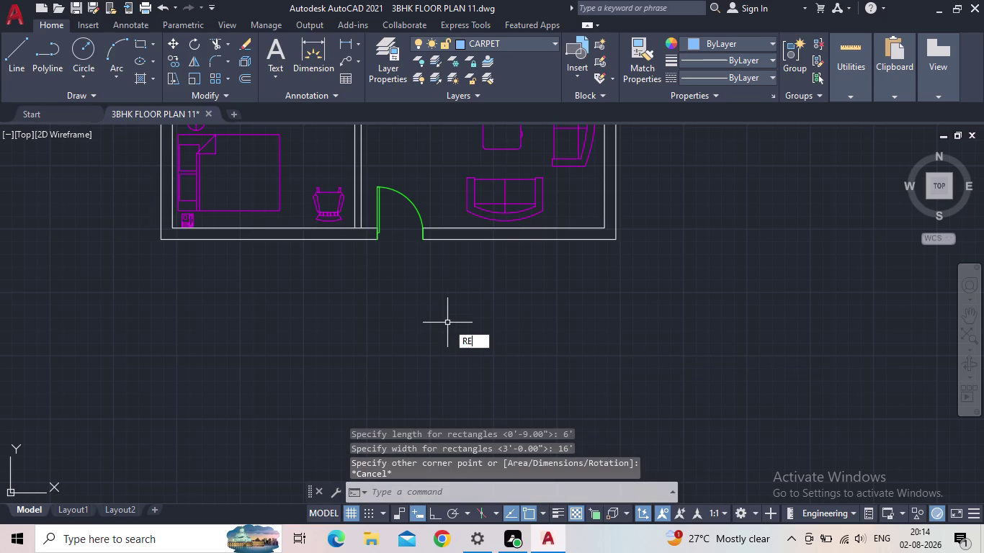
text(C)
key(space)
drag(338, 293, 342, 301)
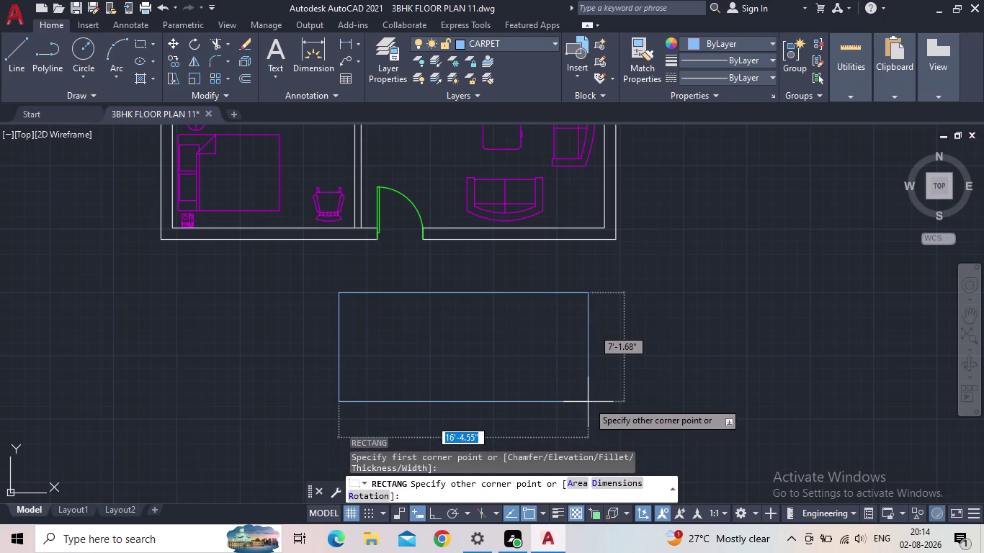
key(d)
key(Return)
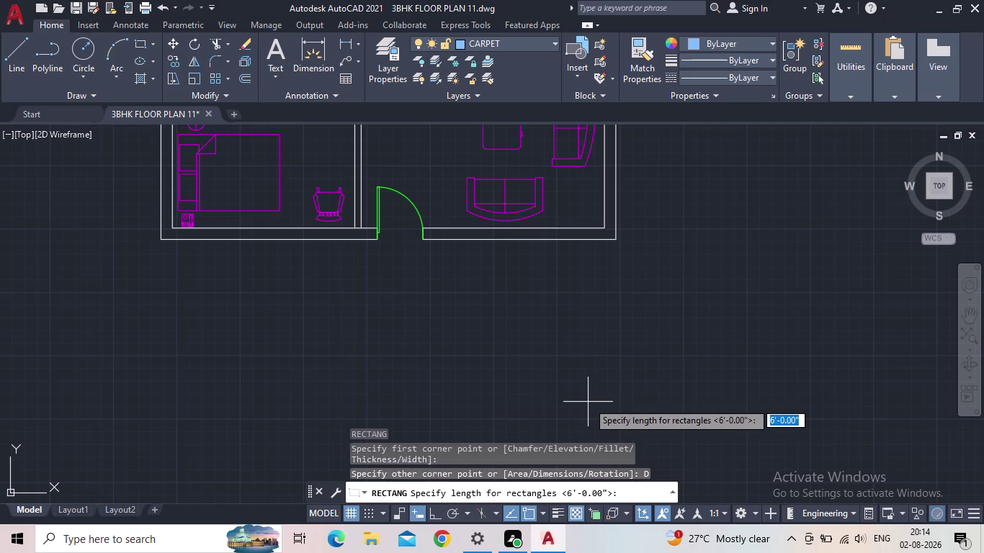
text(16)
key(semicolon)
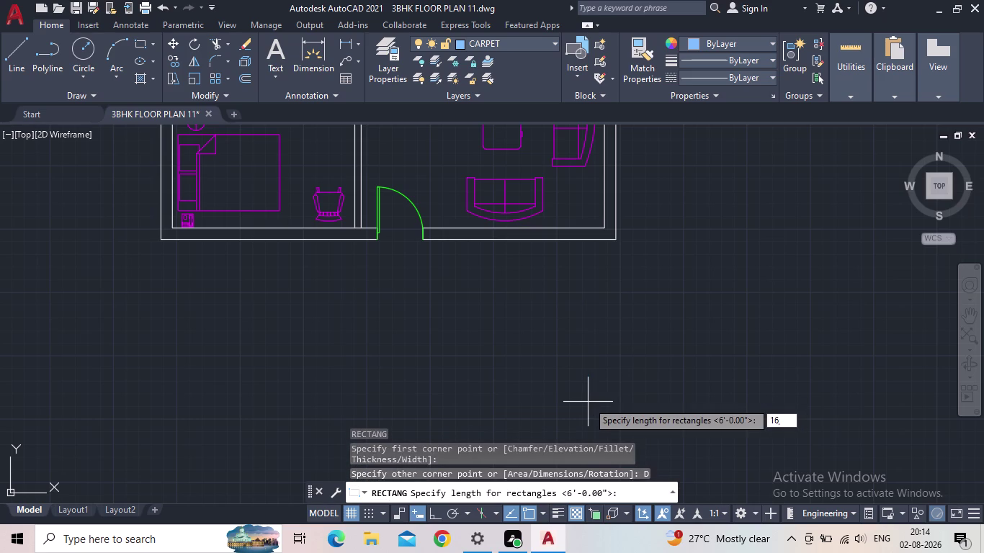
key(BackSpace)
key(apostrophe)
key(Return)
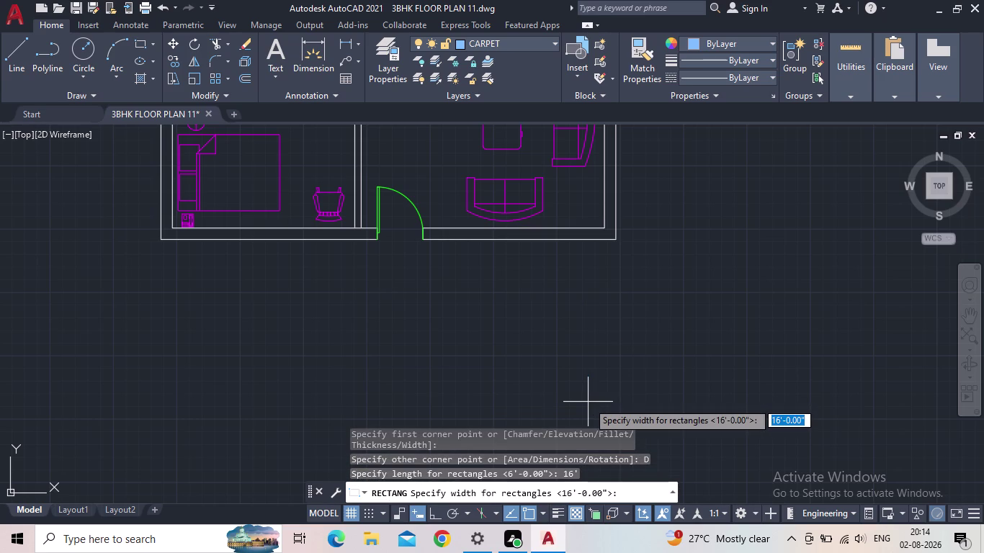
key(6)
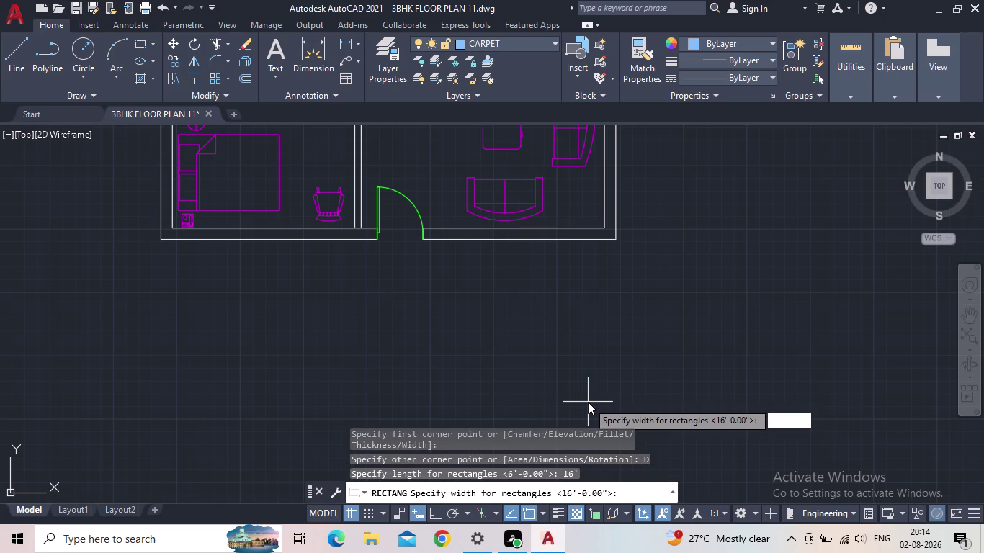
key(apostrophe)
key(Return)
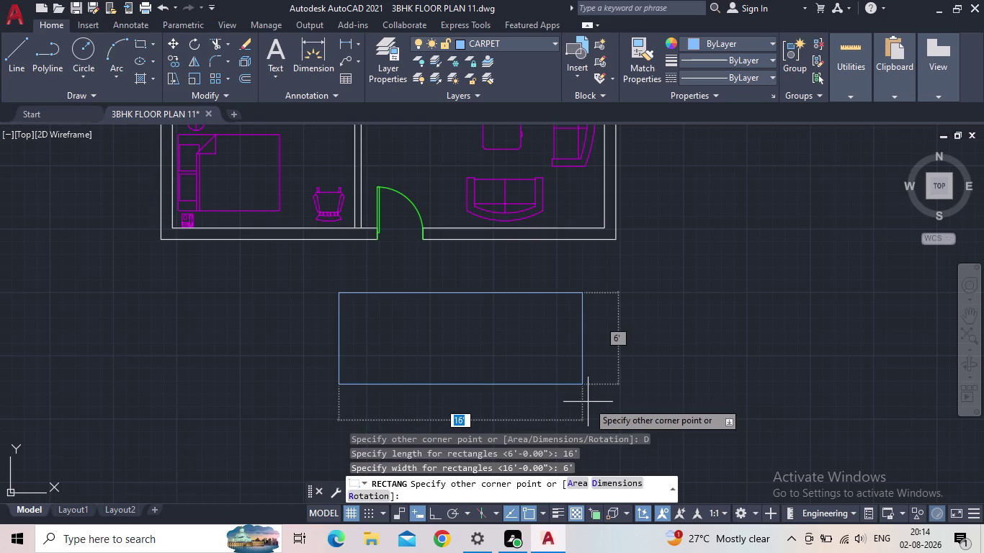
click(677, 365)
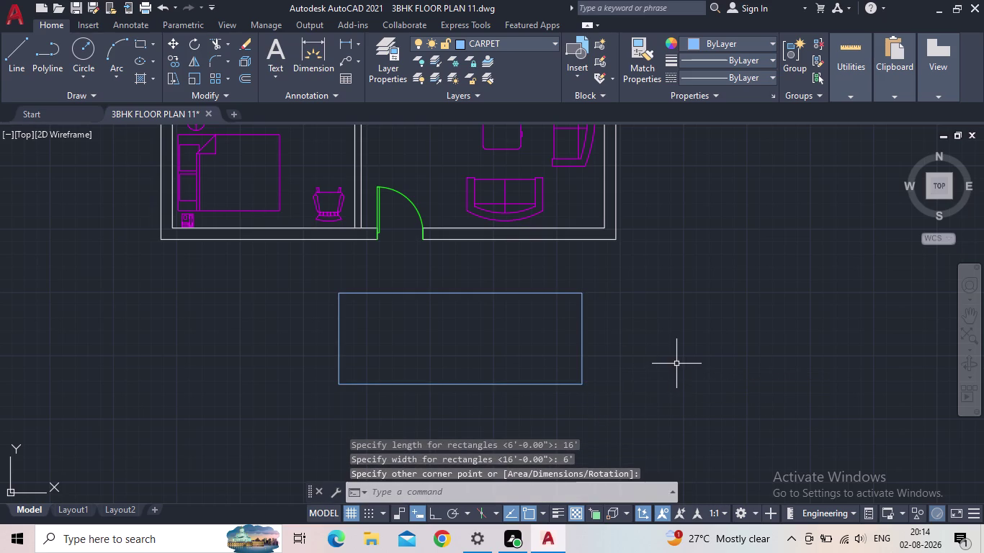
key(Escape)
click(566, 383)
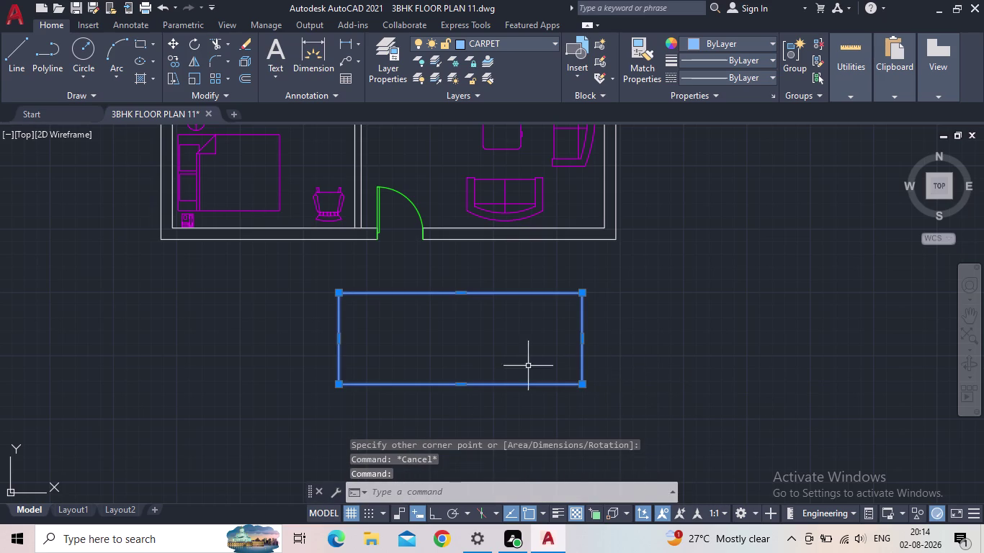
Move the rectangle by its top-left corner onto the bottom wall under the entrance door.
key(m)
key(space)
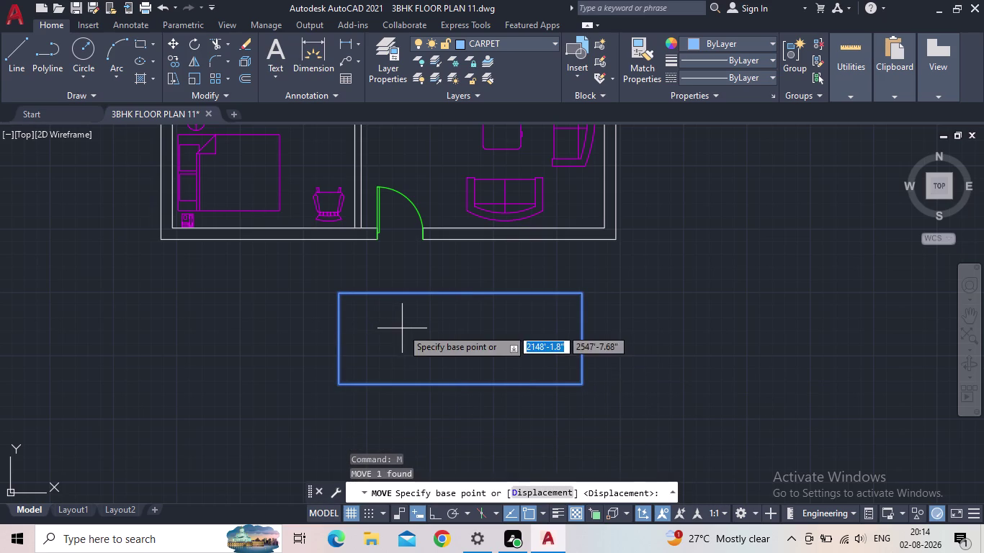
click(339, 297)
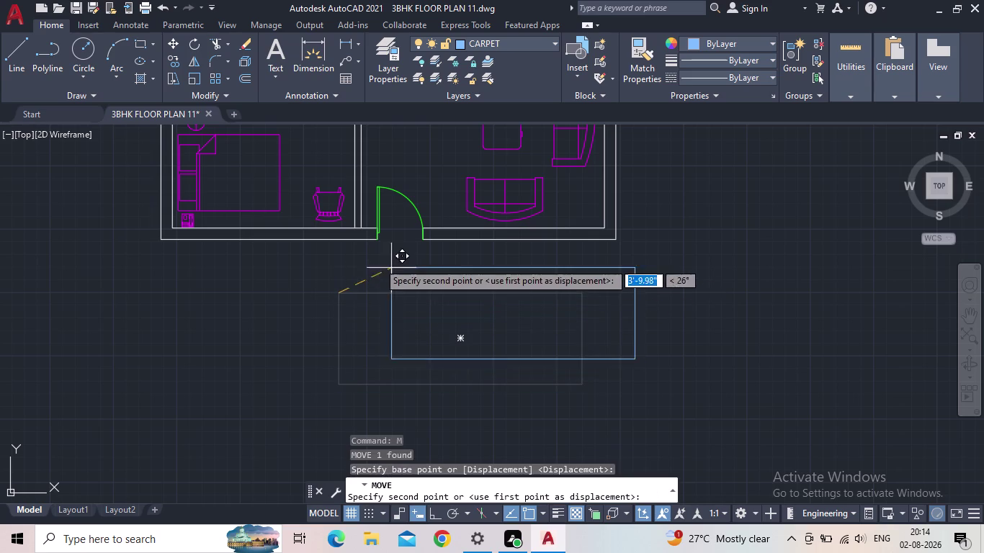
scroll(up, 3)
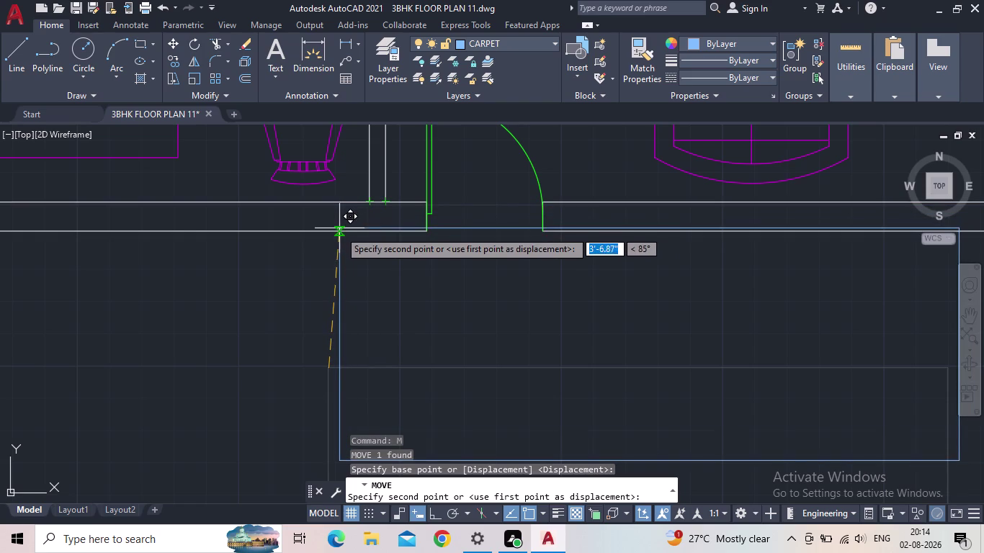
scroll(up, 3)
scroll(up, 3)
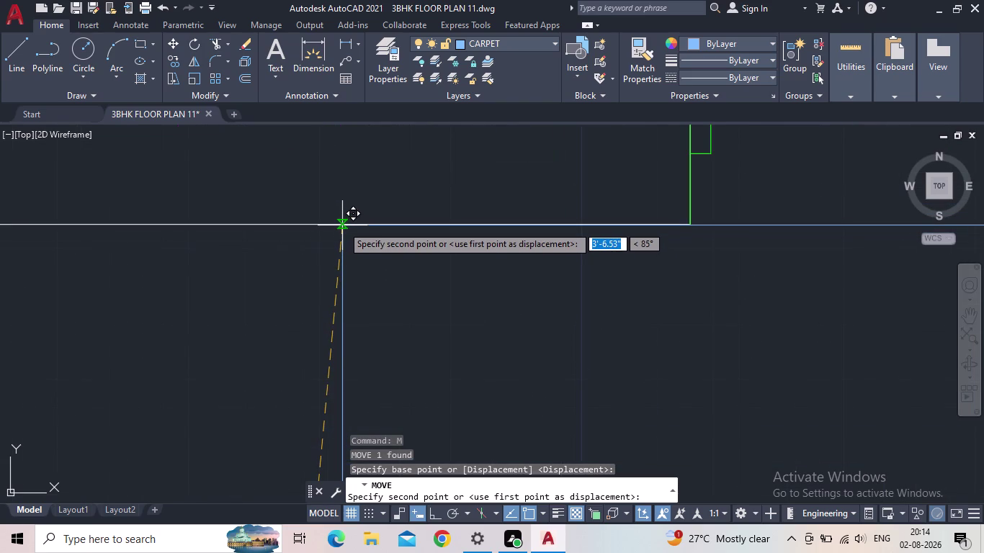
scroll(up, 3)
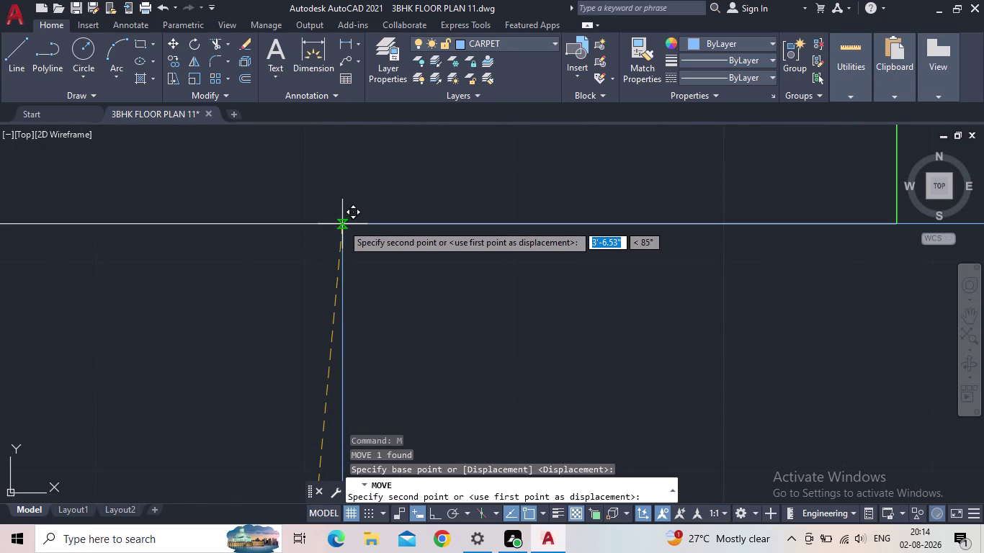
click(342, 224)
scroll(down, 3)
scroll(down, 3)
middle_drag(581, 364, 490, 356)
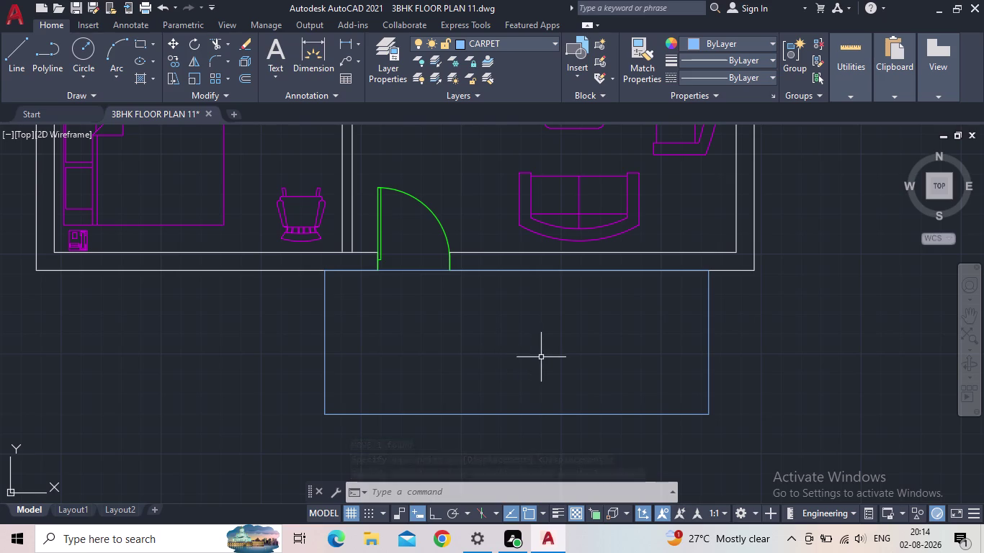
scroll(down, 3)
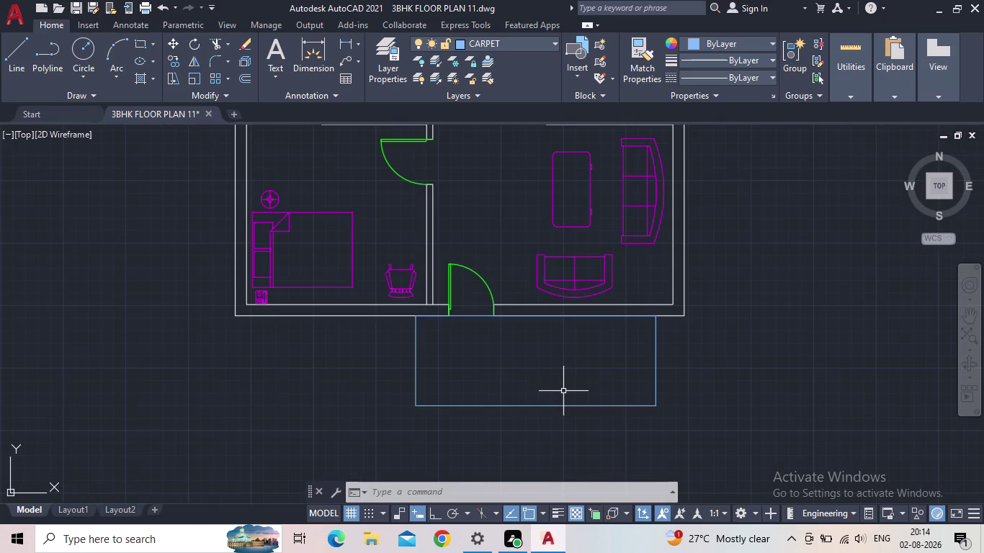
scroll(down, 3)
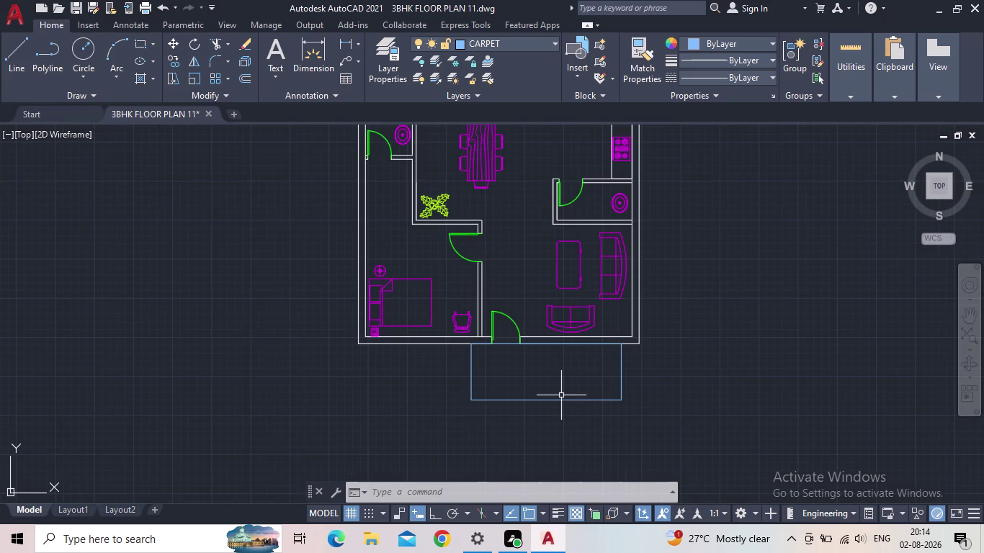
middle_drag(532, 385, 529, 481)
scroll(down, 3)
scroll(down, 3)
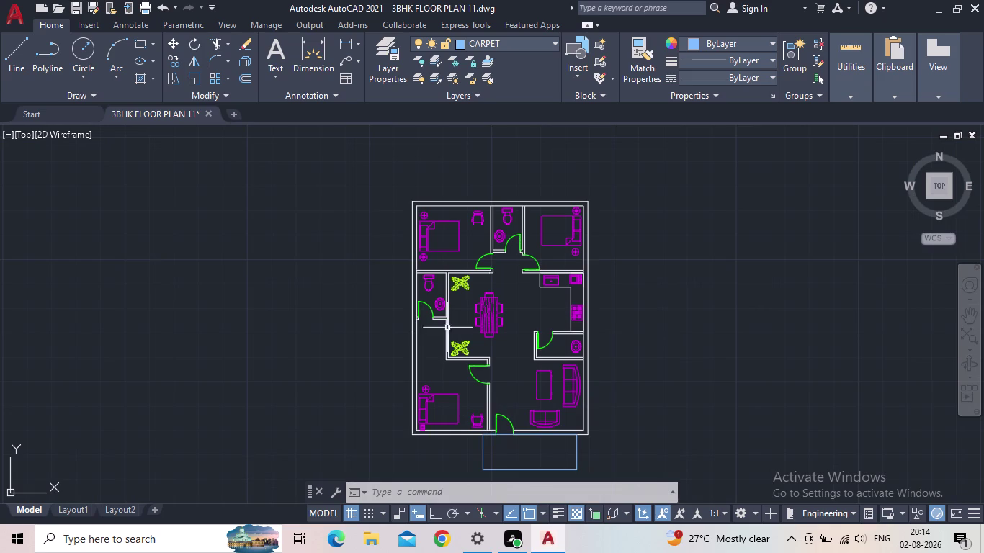
click(340, 47)
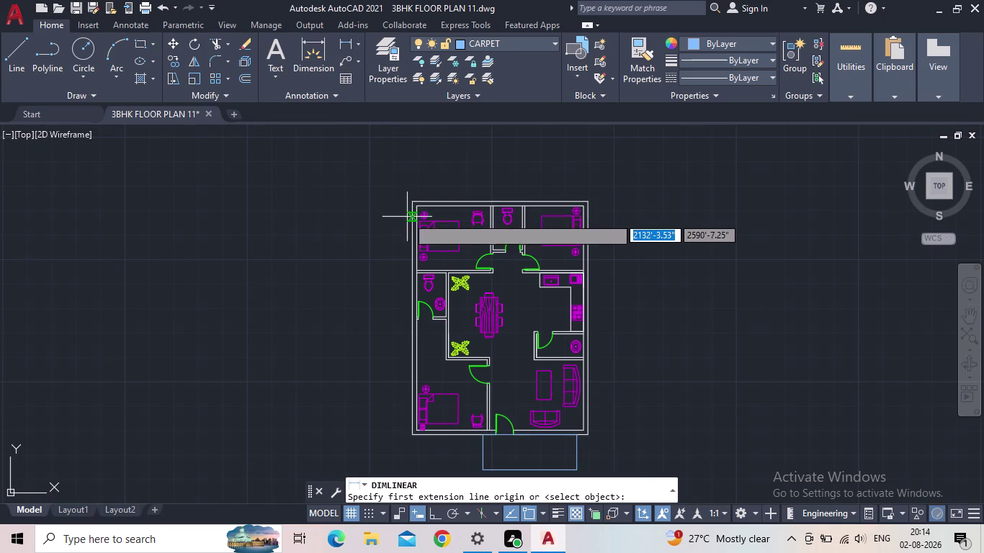
scroll(up, 3)
click(419, 181)
middle_drag(416, 277, 408, 142)
scroll(down, 3)
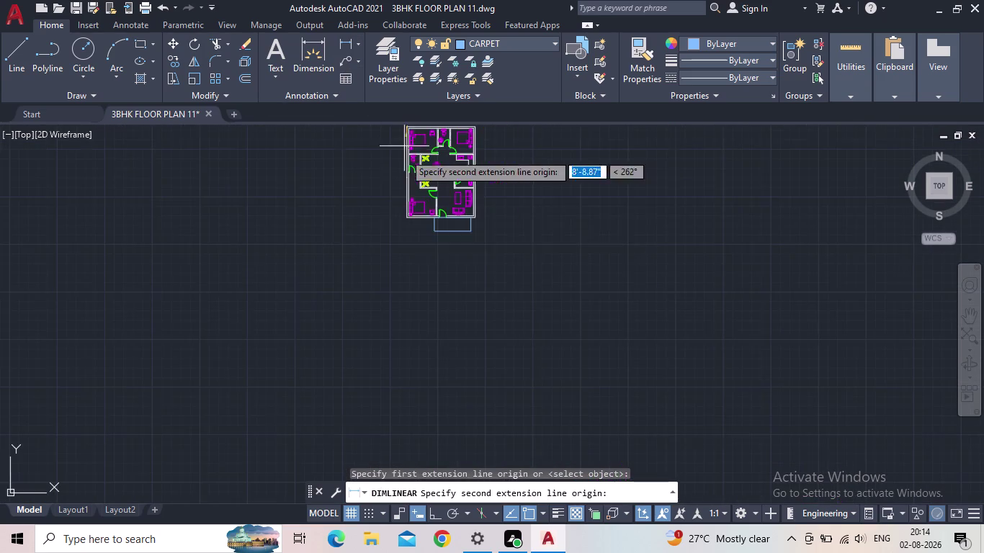
scroll(up, 3)
scroll(up, 3)
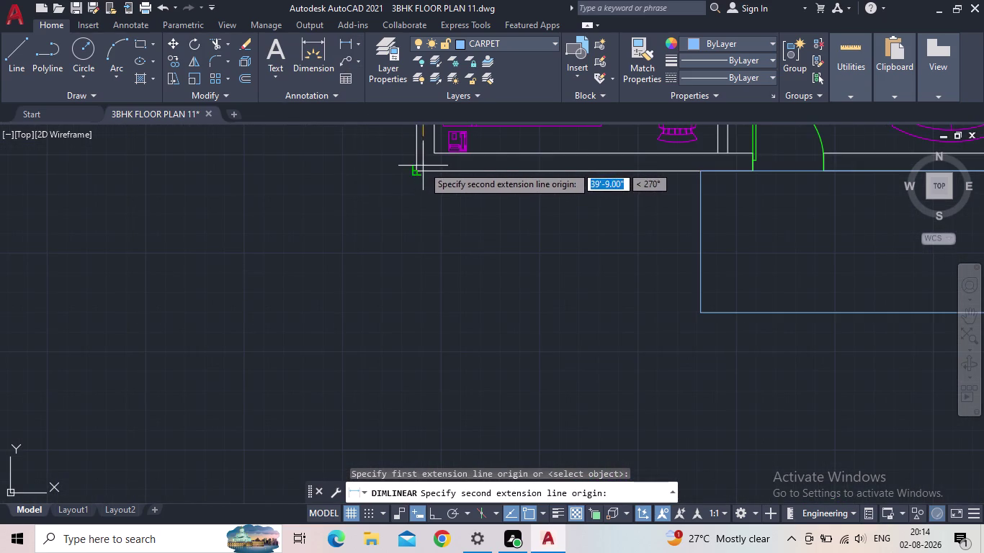
click(417, 172)
middle_drag(376, 196, 387, 413)
scroll(down, 3)
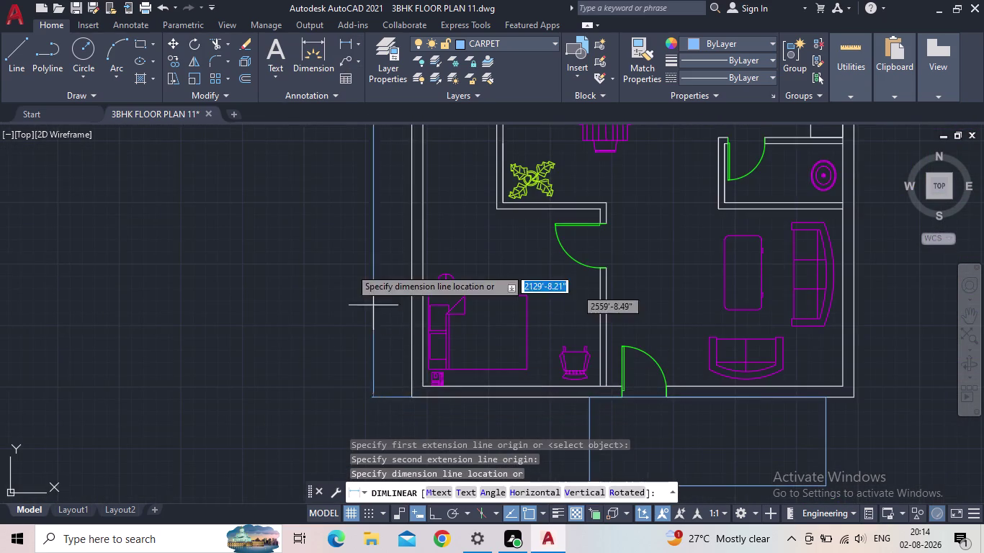
middle_drag(342, 276, 327, 435)
scroll(up, 3)
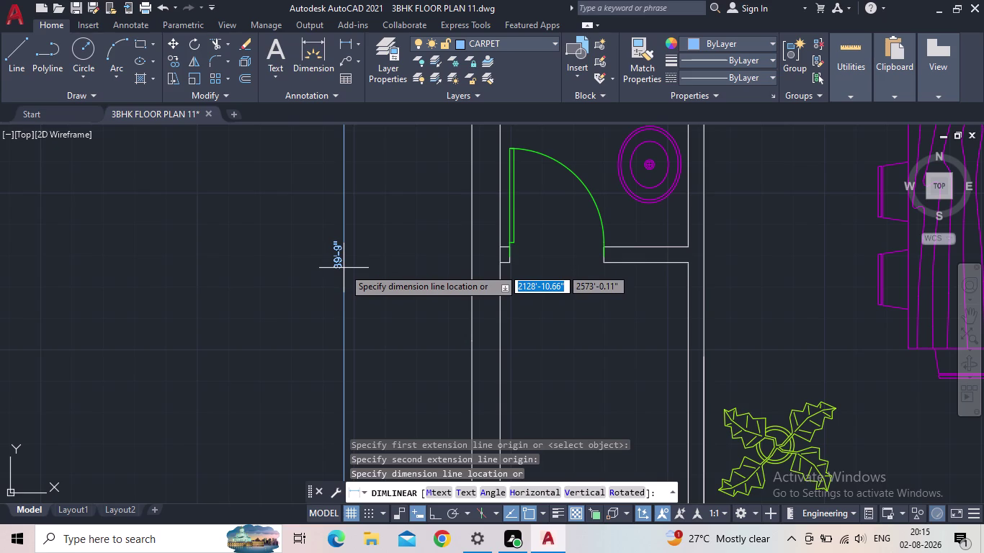
key(Escape)
scroll(down, 3)
middle_drag(348, 271, 348, 222)
scroll(down, 3)
middle_drag(436, 383, 342, 326)
scroll(up, 3)
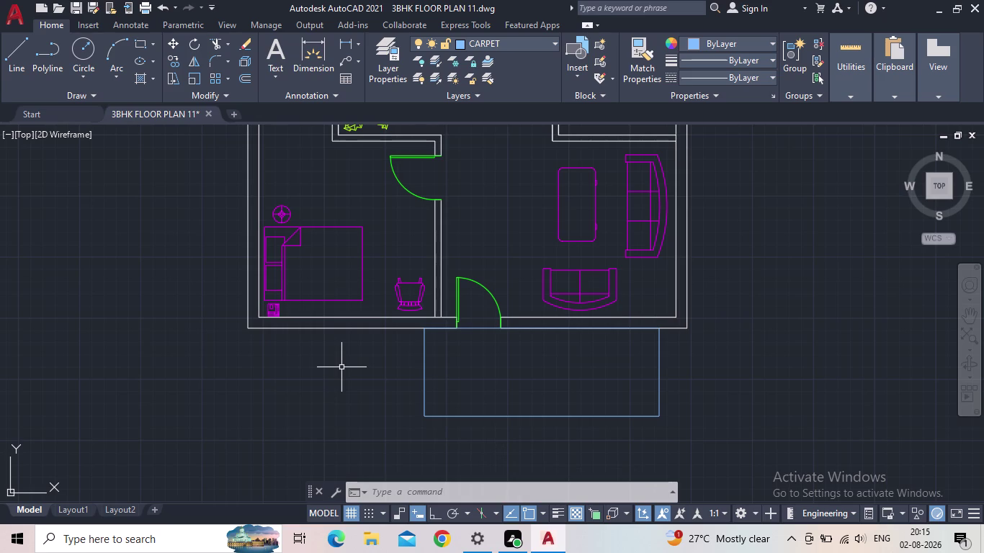
drag(696, 378, 677, 374)
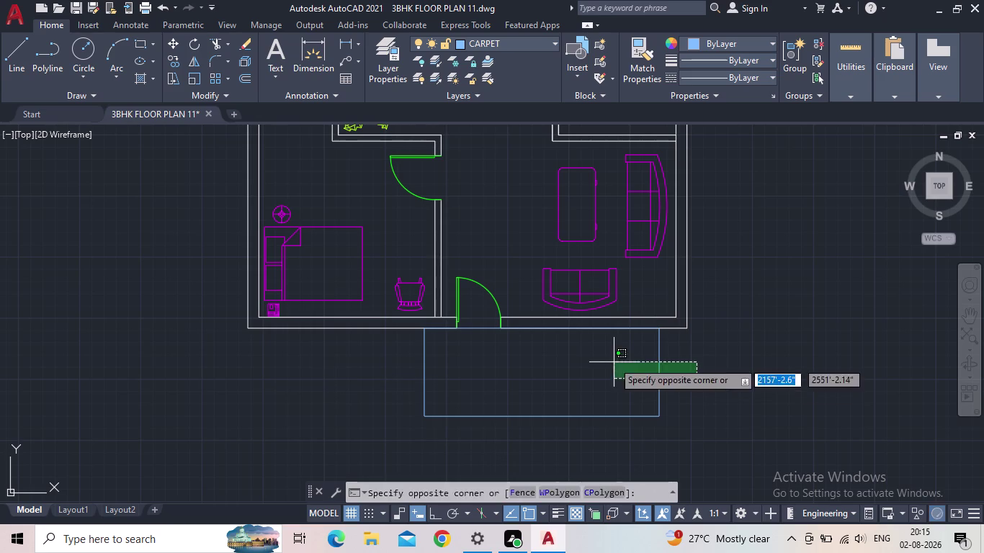
Erase the old rectangle and draw a new one from the plan's bottom wall.
click(611, 362)
key(Delete)
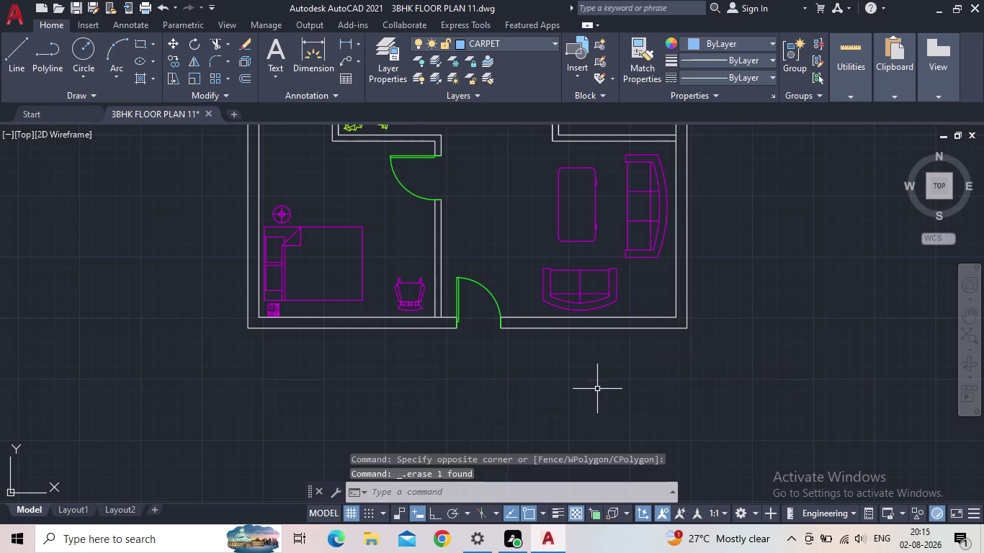
key(r)
key(e)
key(c)
key(space)
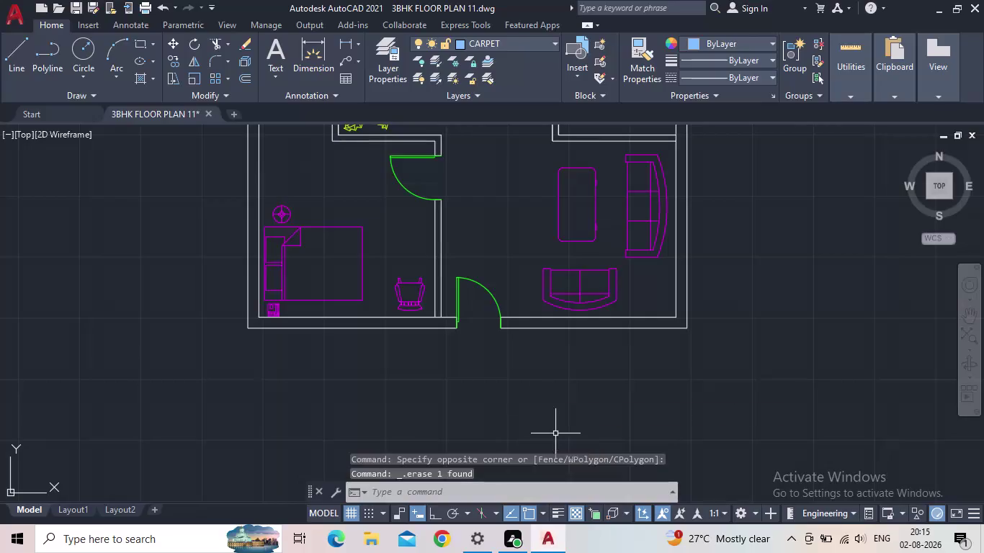
click(134, 41)
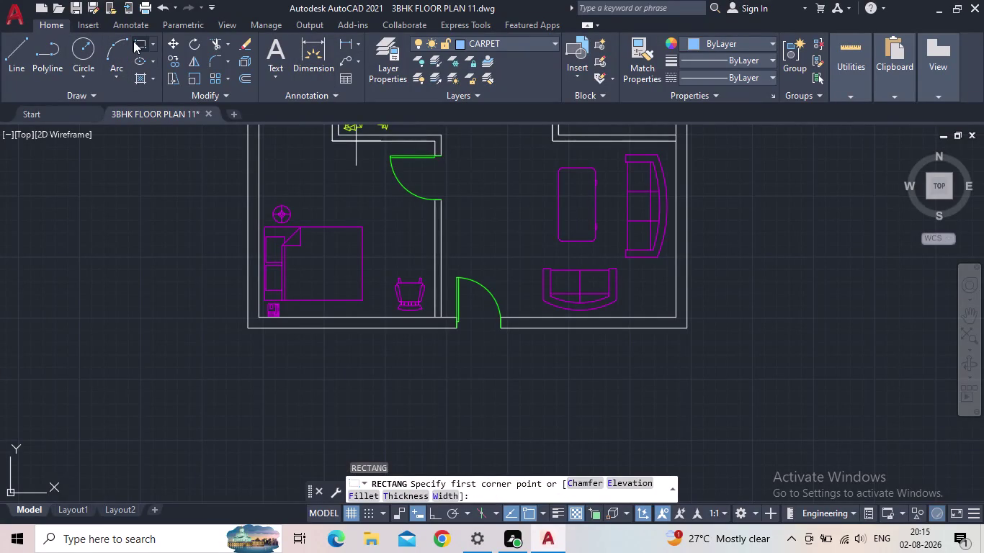
scroll(up, 3)
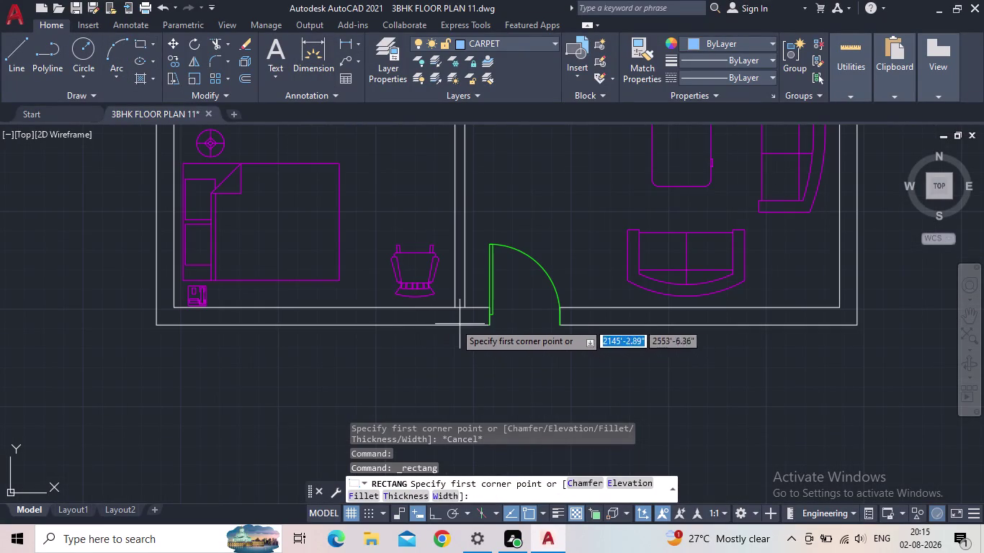
click(446, 326)
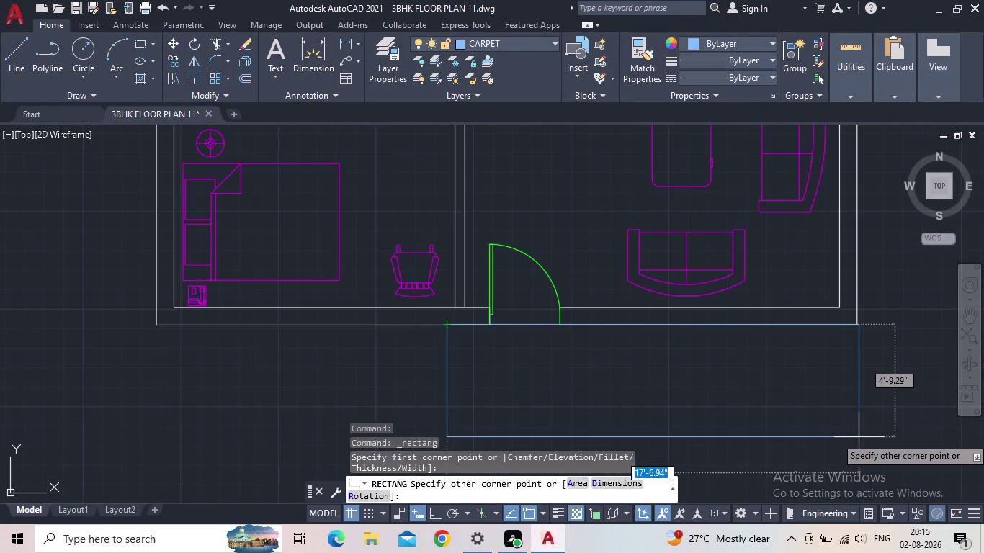
scroll(up, 3)
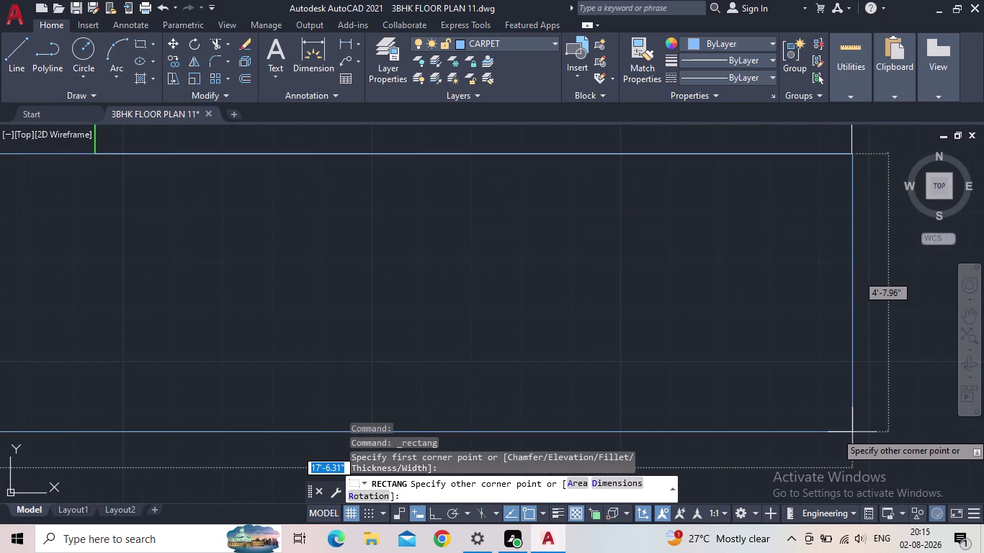
click(852, 432)
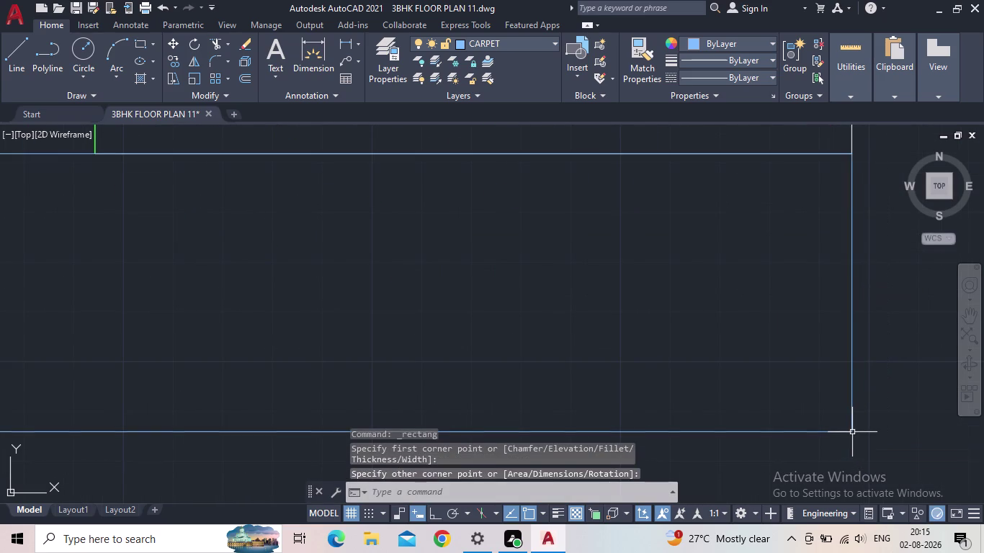
scroll(down, 3)
middle_drag(810, 414, 691, 391)
scroll(down, 3)
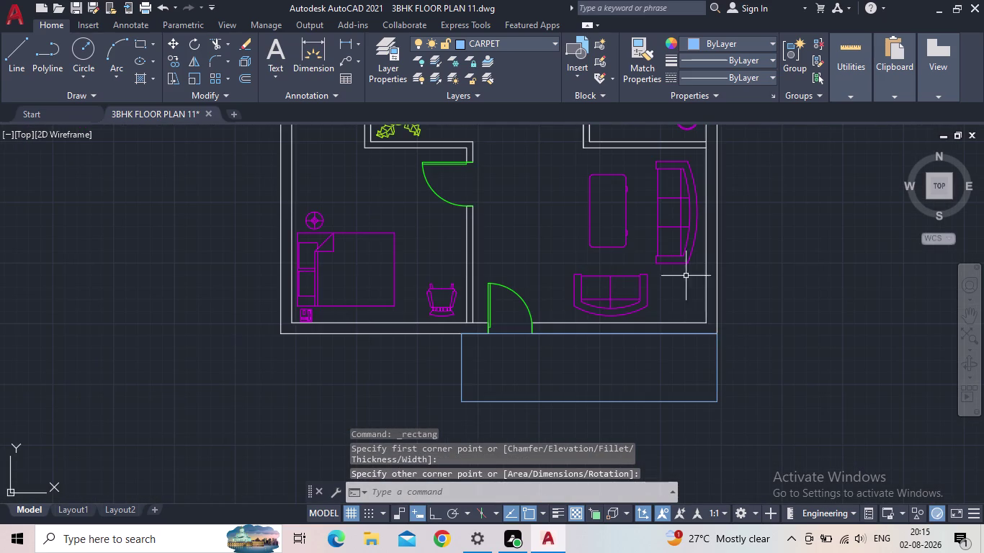
Explode the new rectangle into separate lines with X.
key(Escape)
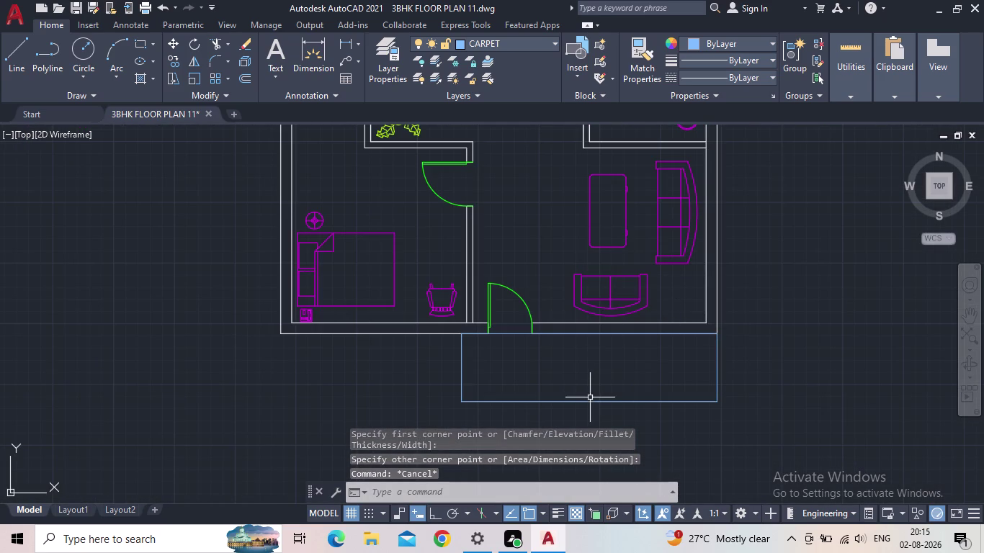
click(589, 402)
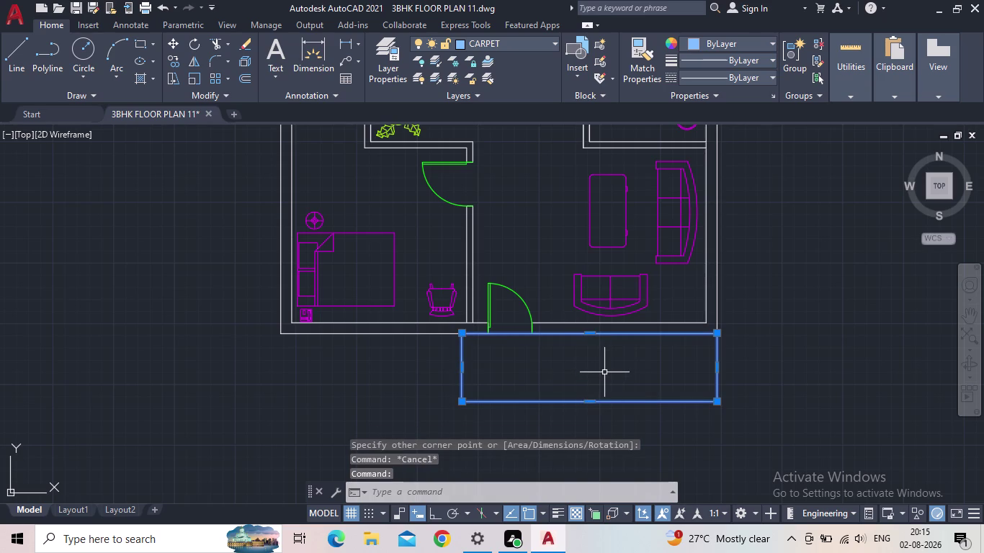
key(x)
key(space)
drag(604, 409, 597, 401)
click(594, 394)
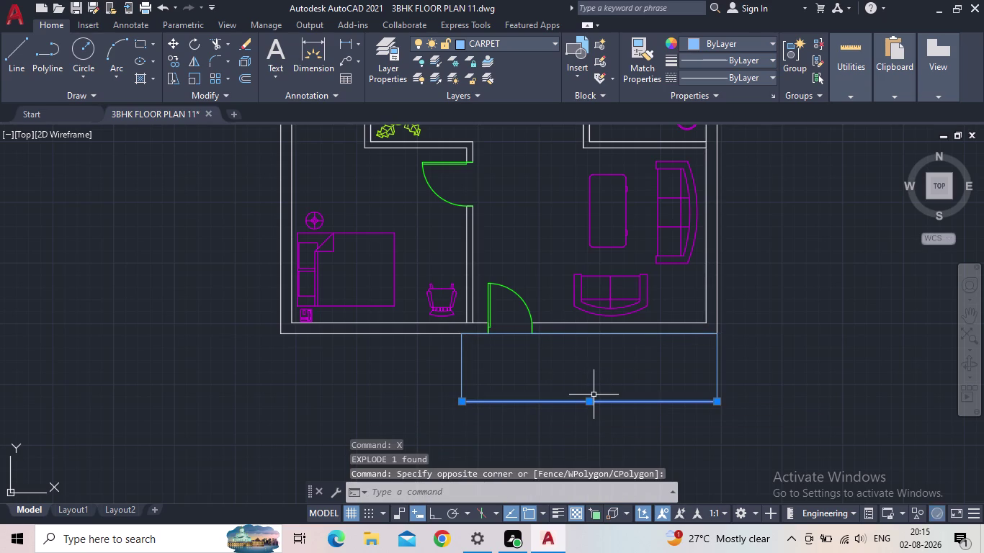
key(Escape)
middle_drag(590, 385, 535, 378)
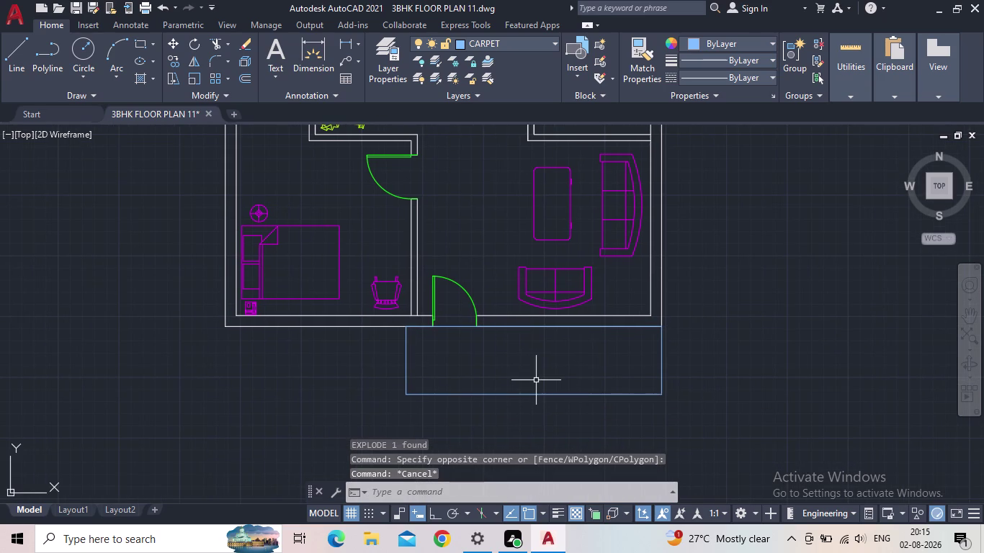
Offset the new area's bottom edge 9" upward.
key(o)
key(Return)
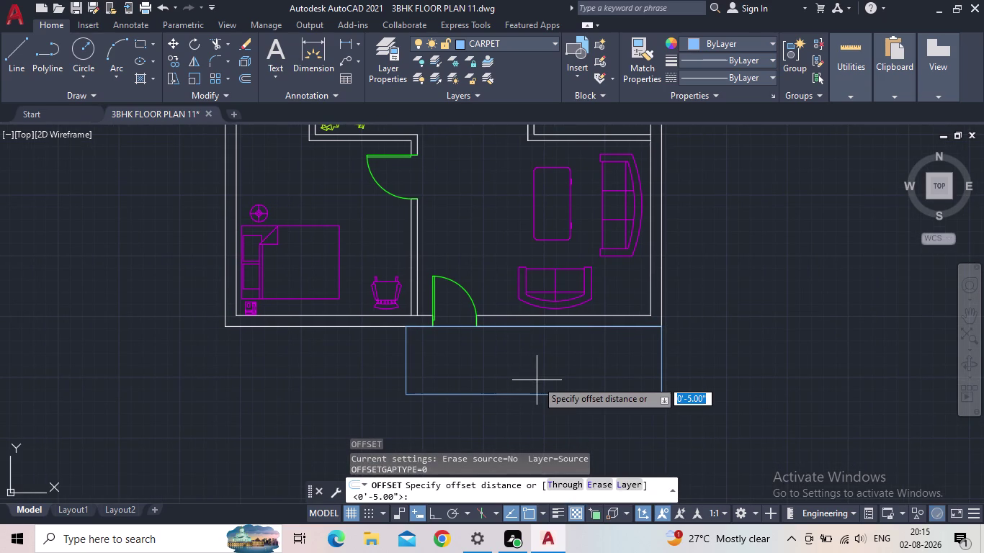
text(9")
key(Return)
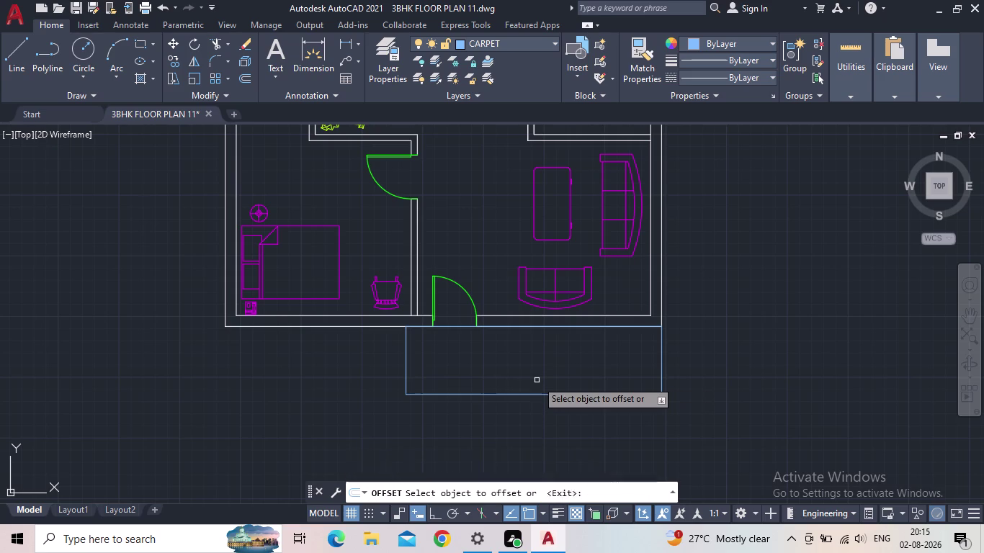
click(507, 395)
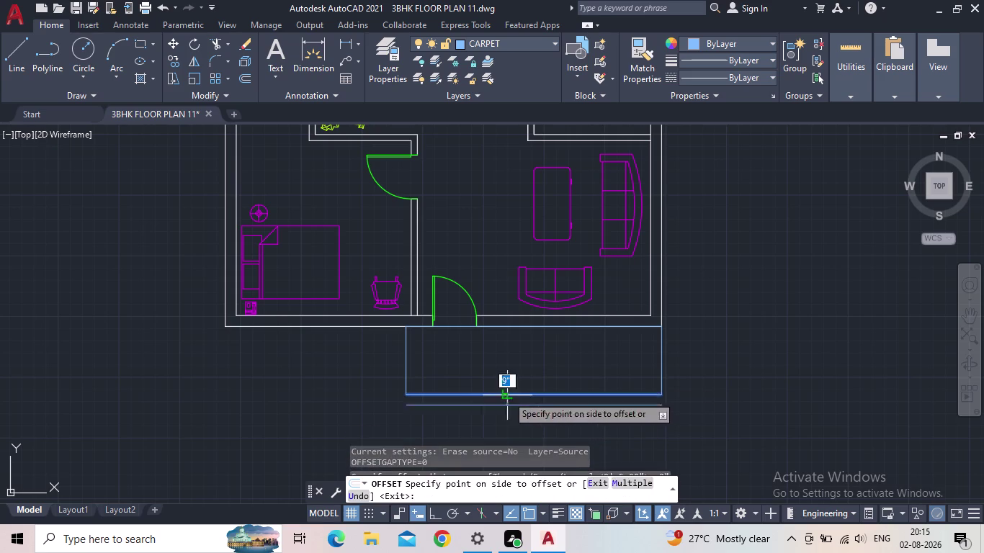
click(518, 361)
key(Escape)
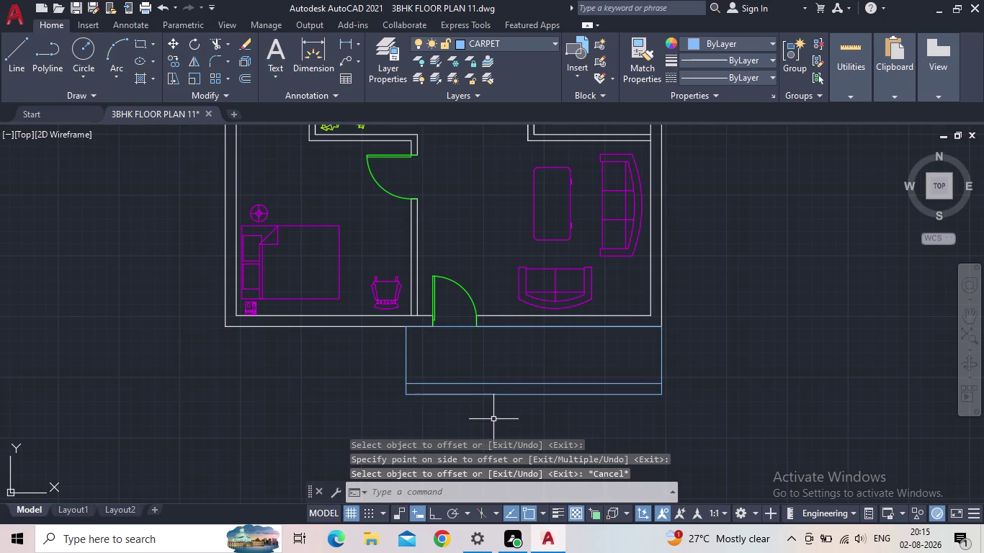
scroll(up, 3)
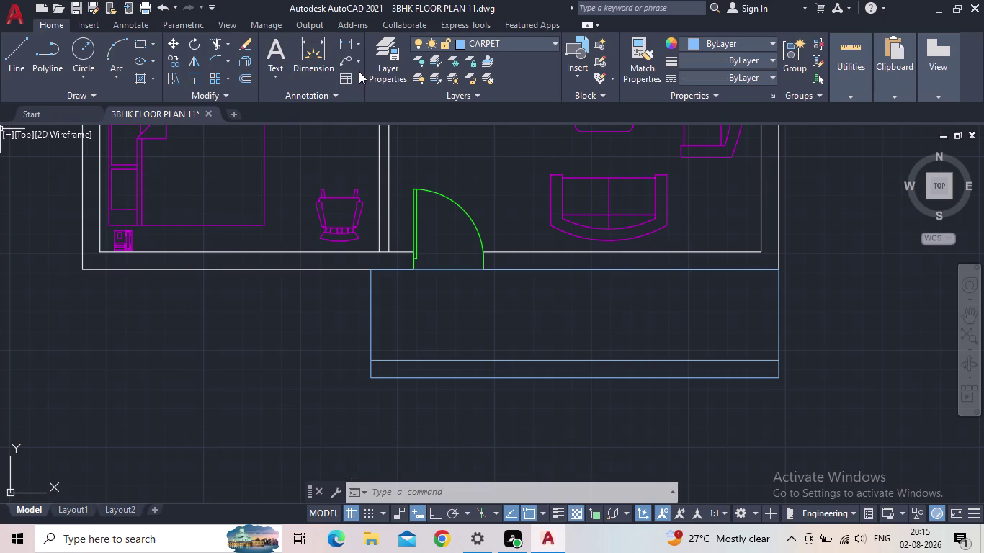
click(144, 40)
Draw two small rectangles at the left end of the bottom wall strip.
scroll(up, 3)
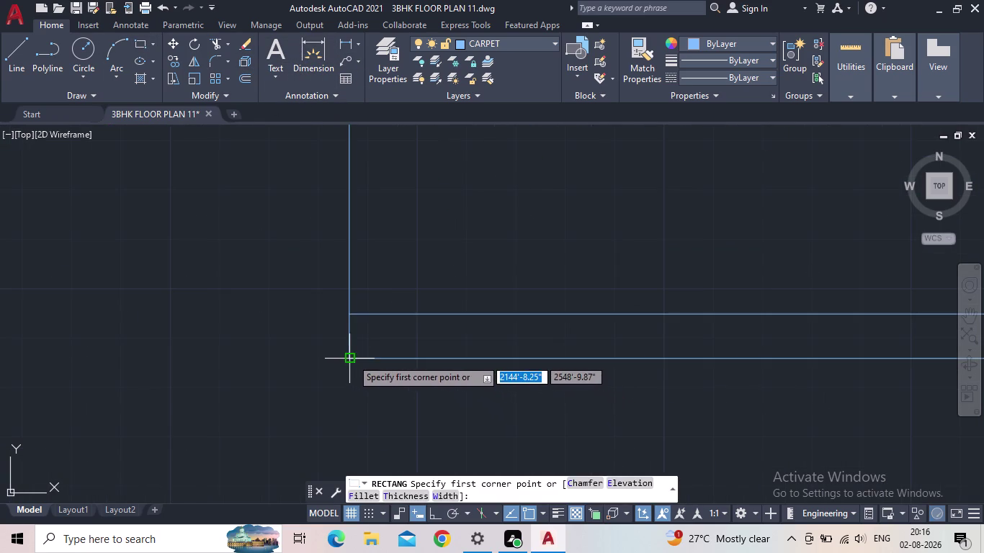
click(351, 358)
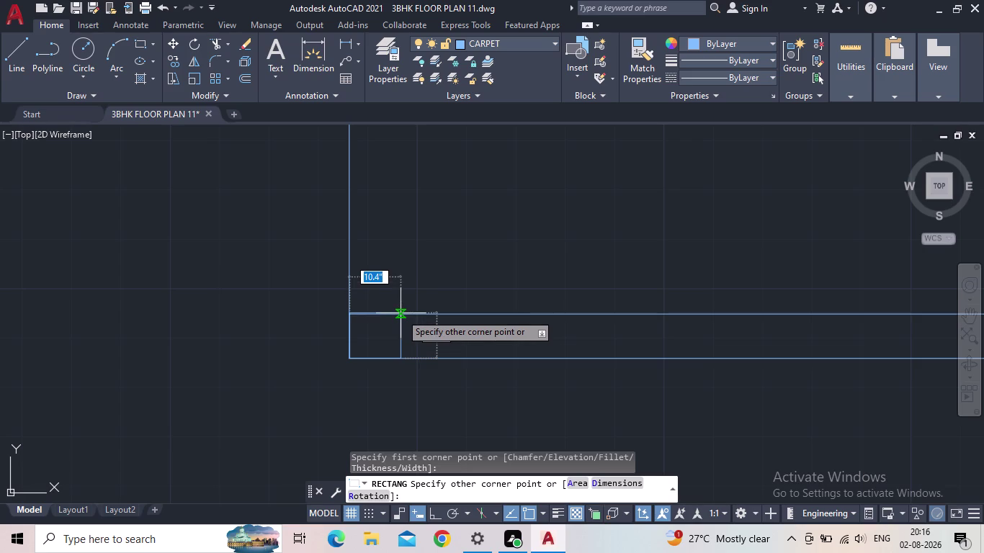
click(402, 315)
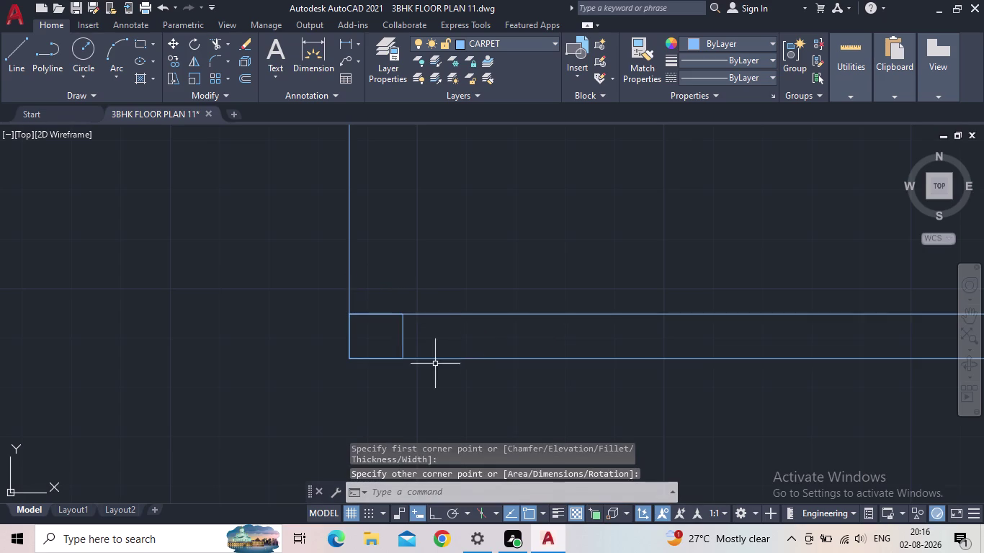
scroll(down, 3)
middle_drag(496, 357, 431, 362)
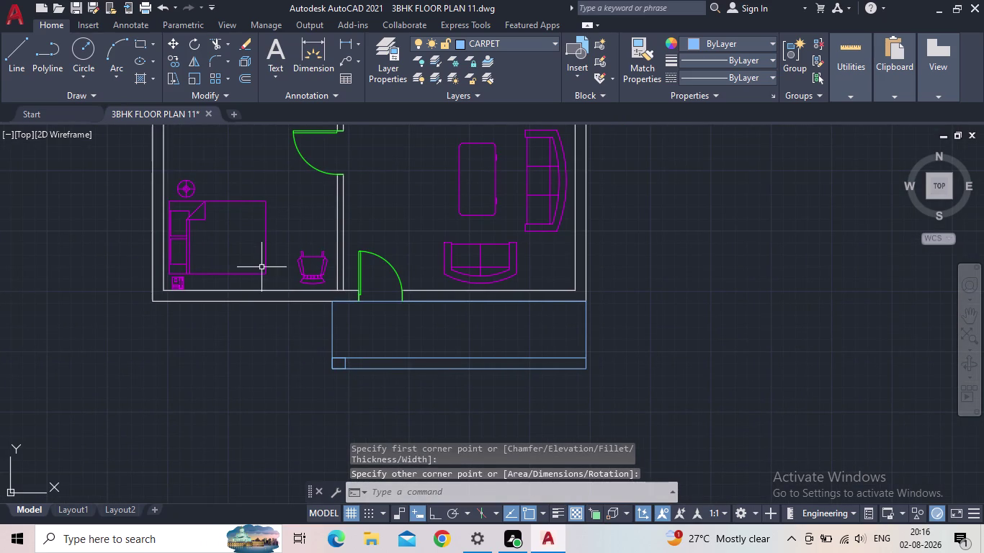
key(space)
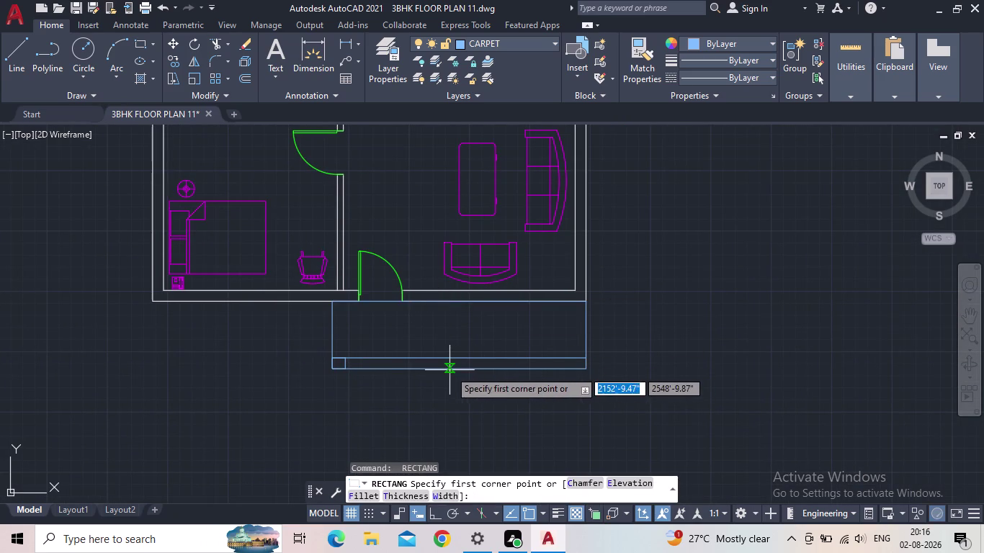
click(449, 370)
scroll(up, 3)
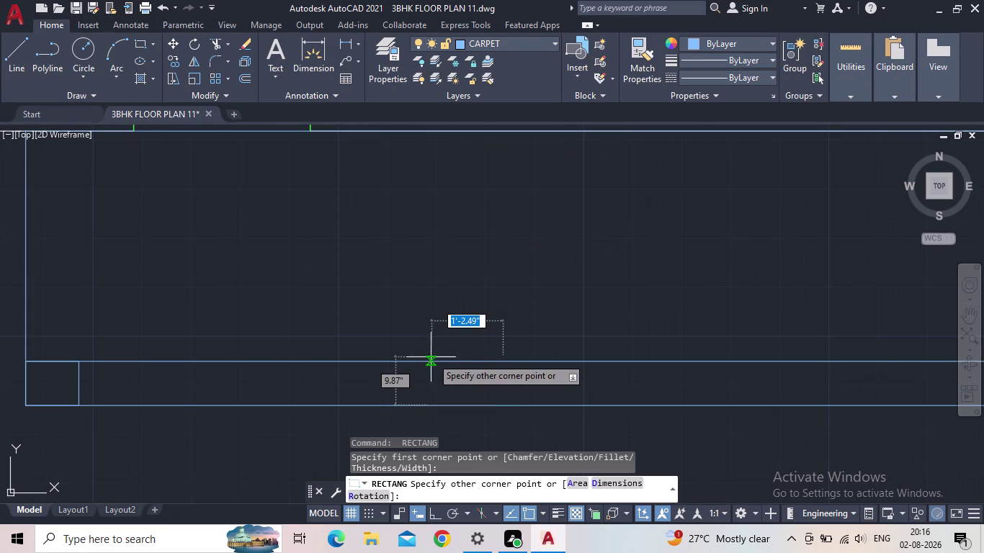
click(431, 361)
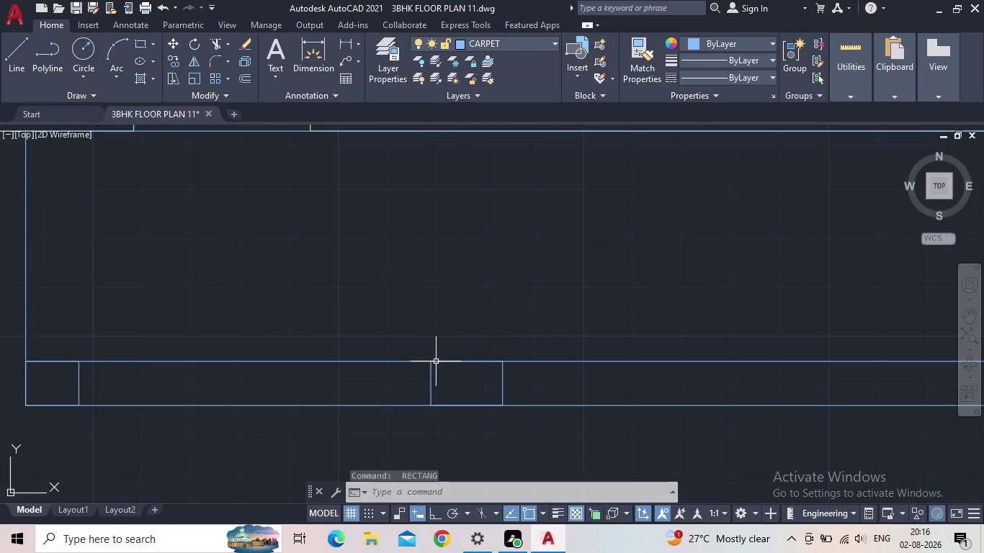
scroll(down, 3)
middle_drag(590, 405, 363, 384)
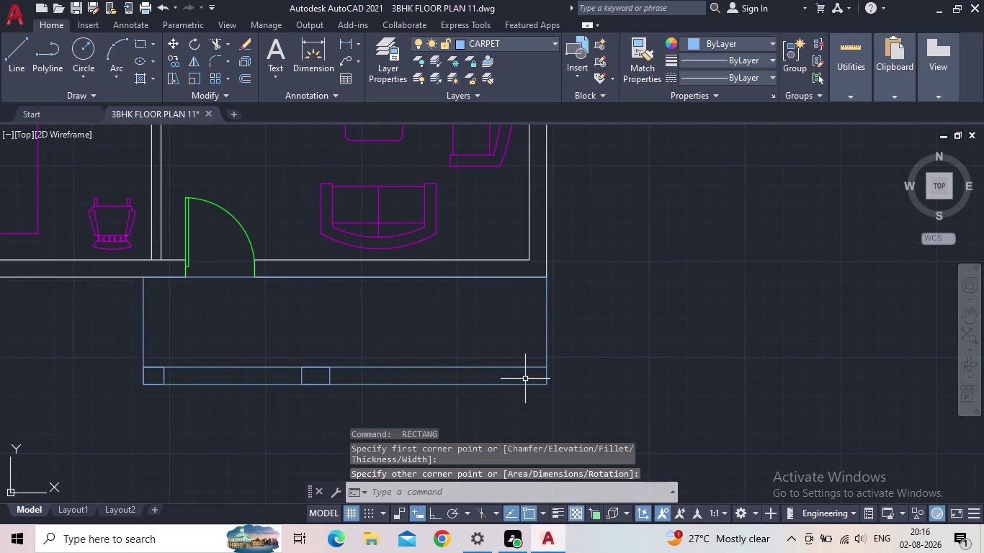
Draw a small rectangle at the strip's bottom-right corner.
key(space)
scroll(up, 3)
click(543, 390)
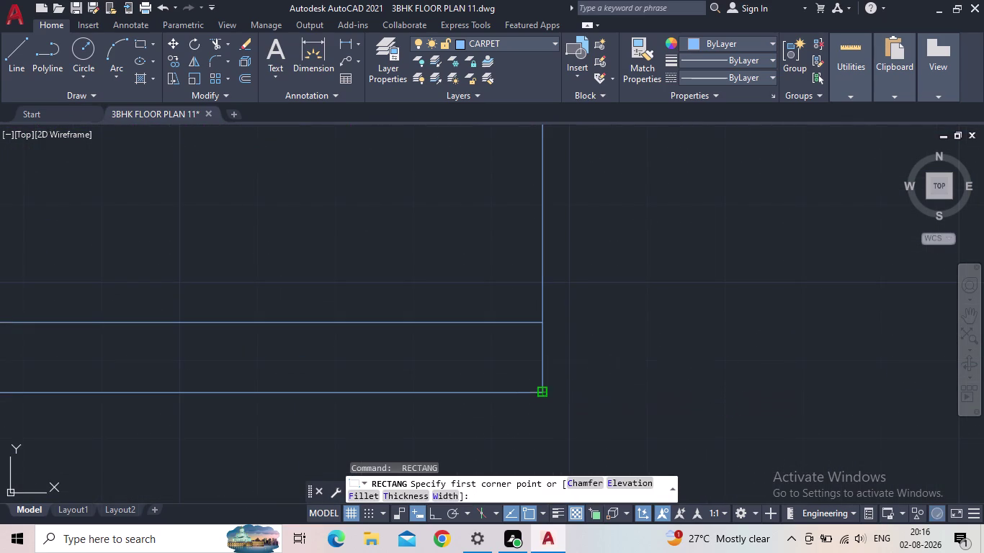
click(486, 322)
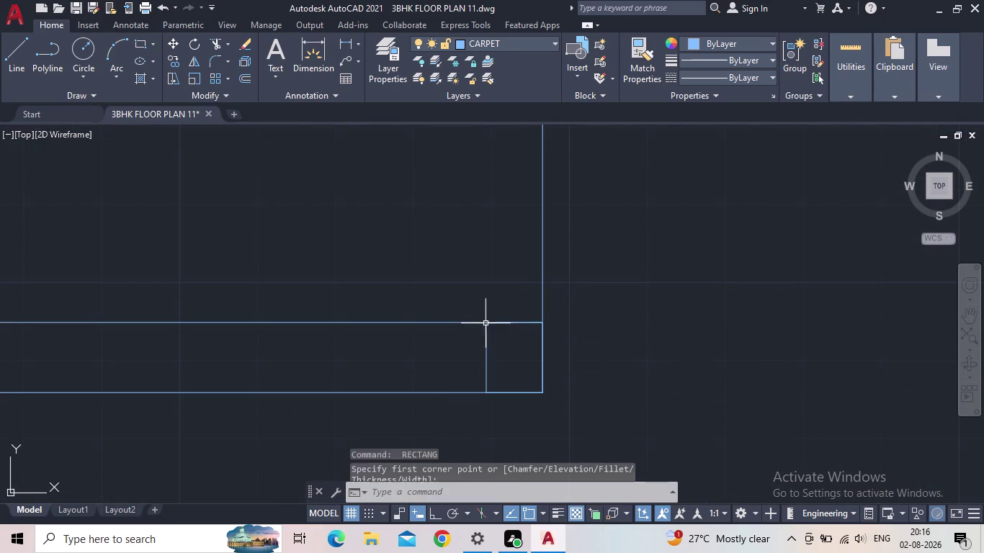
scroll(down, 3)
middle_drag(448, 351, 479, 381)
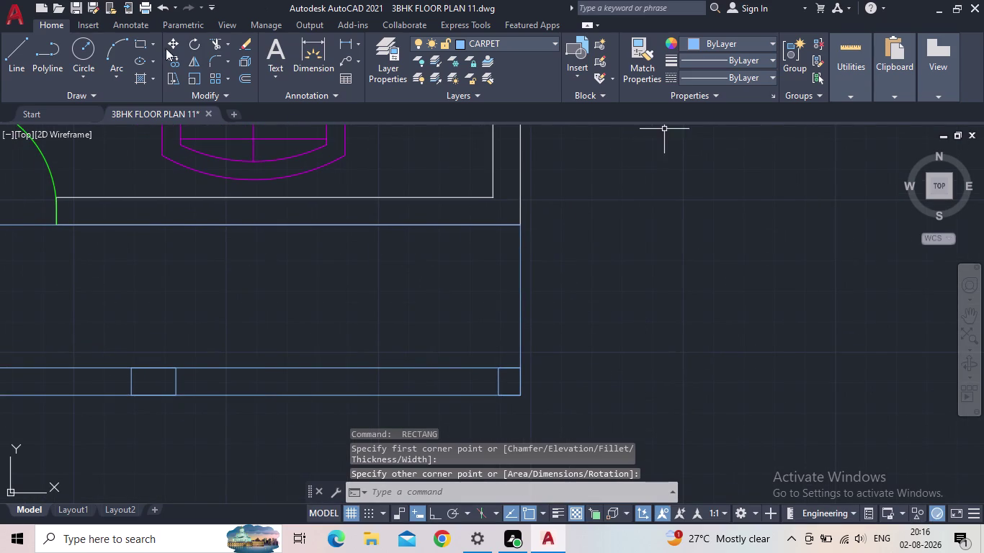
scroll(down, 3)
middle_drag(363, 320, 476, 335)
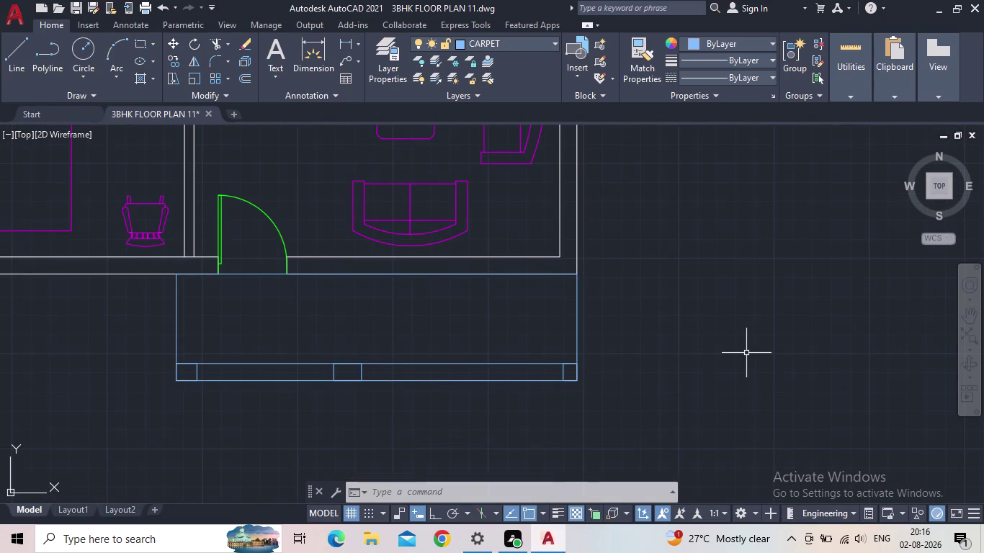
Attempt a fence trim of the lines at the door opening, then cancel it.
scroll(up, 3)
click(245, 271)
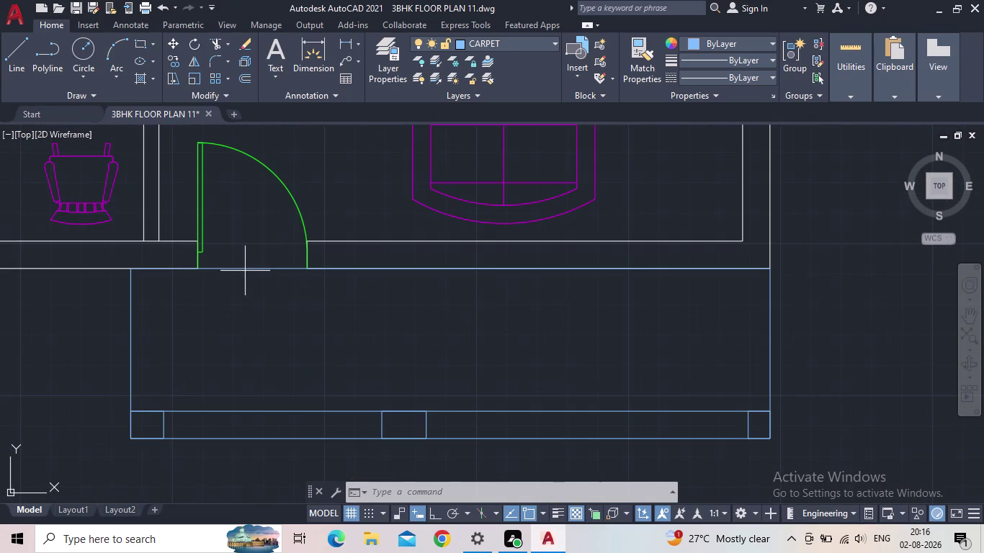
click(245, 284)
drag(255, 286, 255, 283)
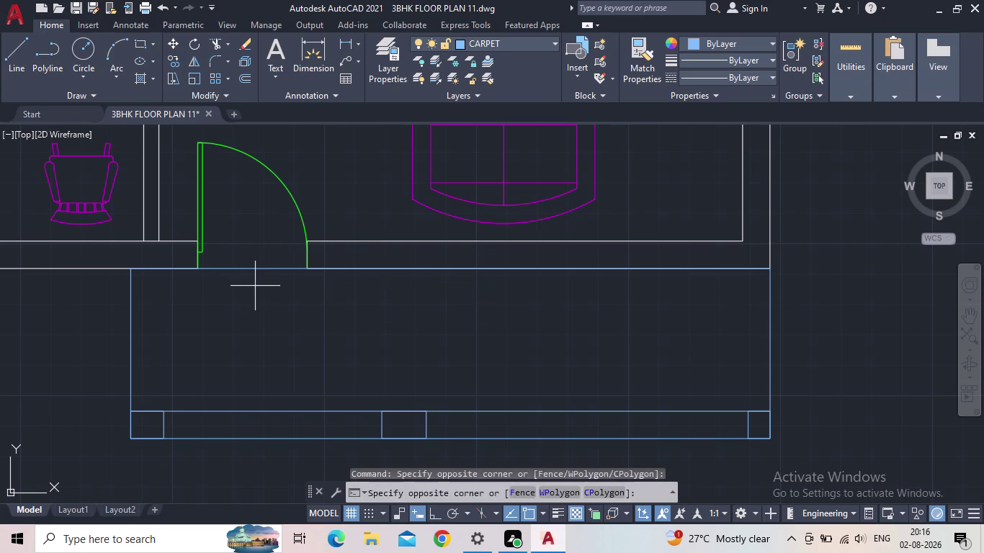
drag(255, 283, 250, 269)
click(241, 239)
key(Escape)
key(t)
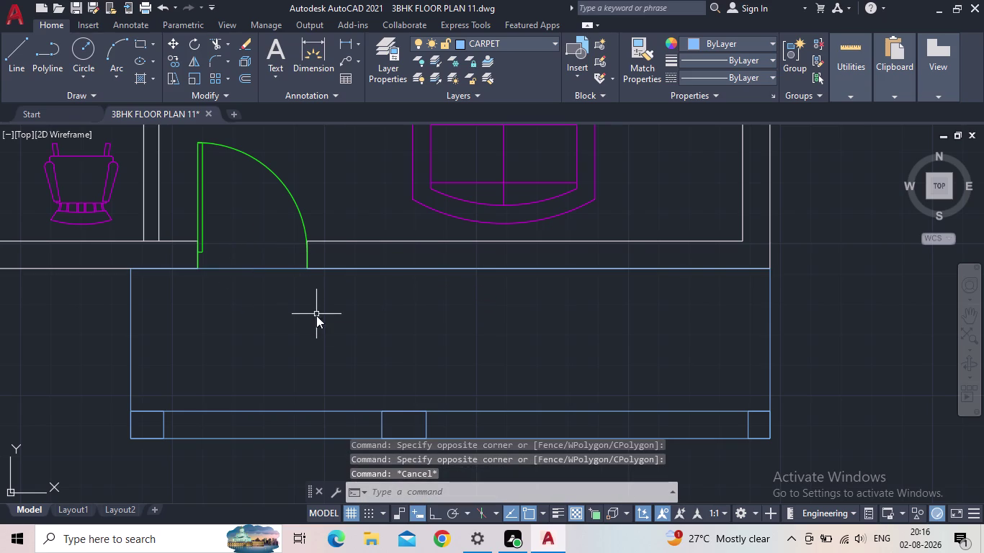
key(r)
key(space)
drag(276, 306, 252, 245)
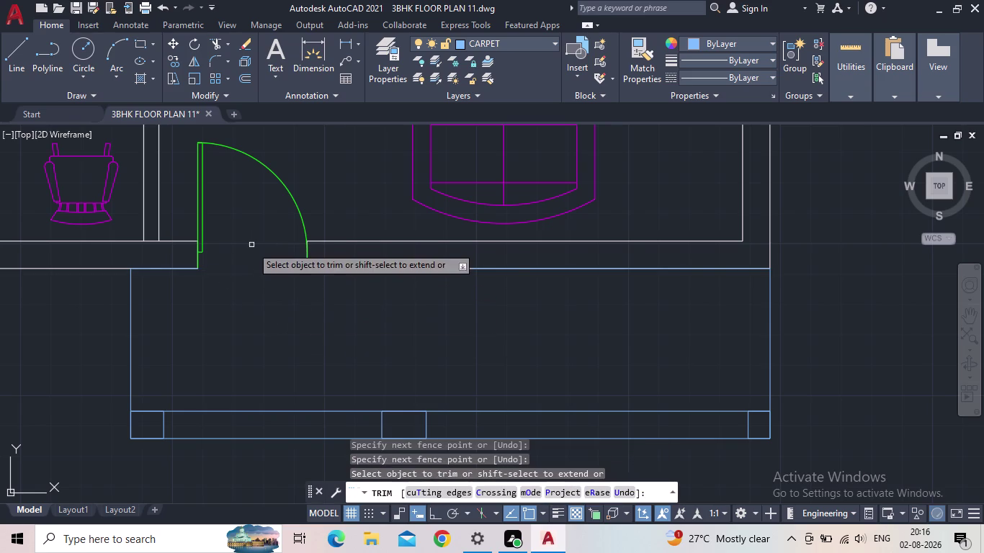
scroll(down, 3)
key(Escape)
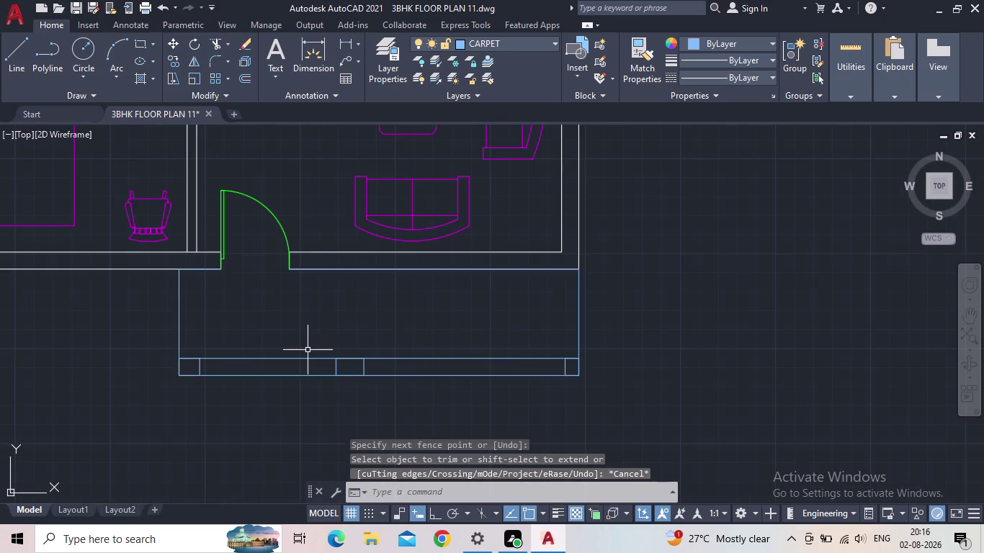
Undo the recent view changes and save the drawing.
scroll(down, 3)
middle_click(267, 335)
scroll(up, 3)
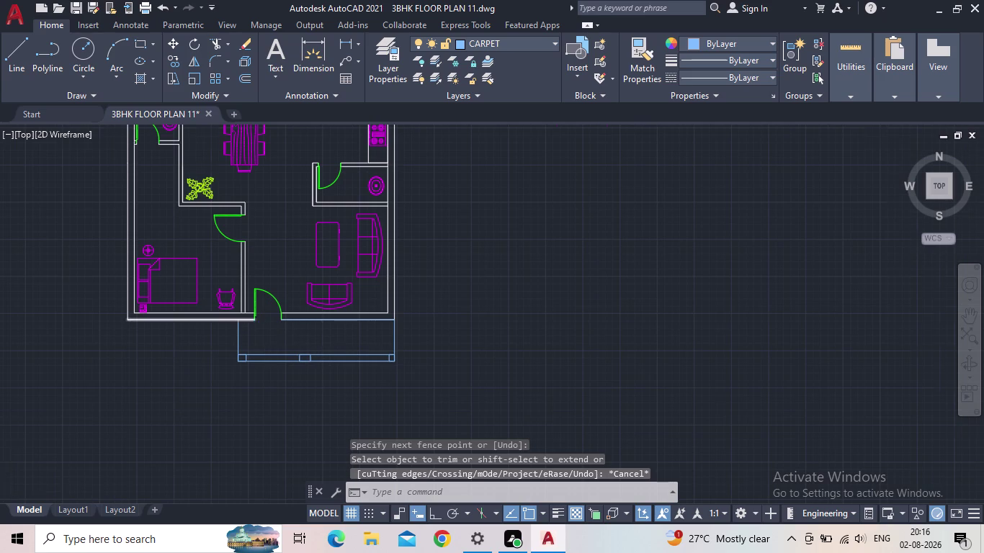
scroll(up, 3)
scroll(up, 3)
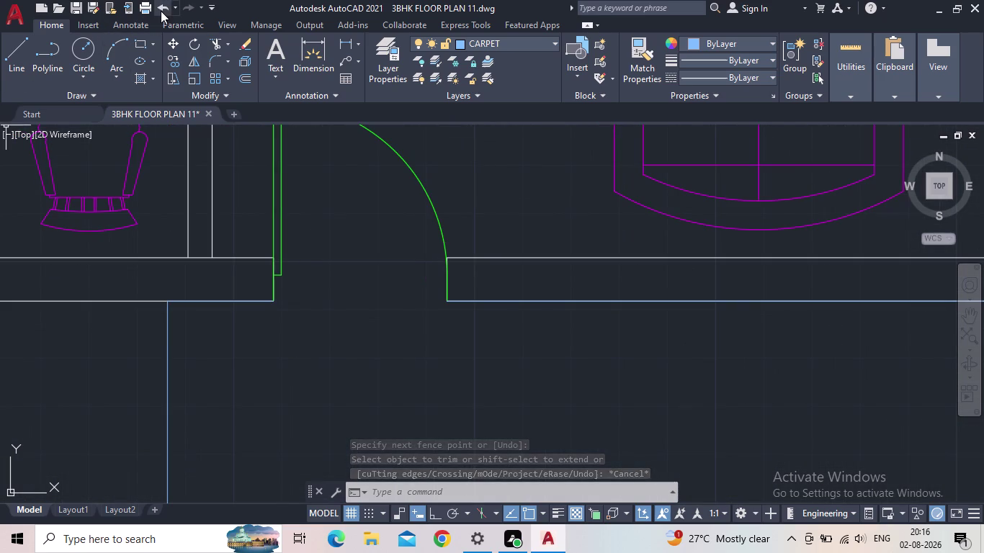
click(160, 11)
click(162, 11)
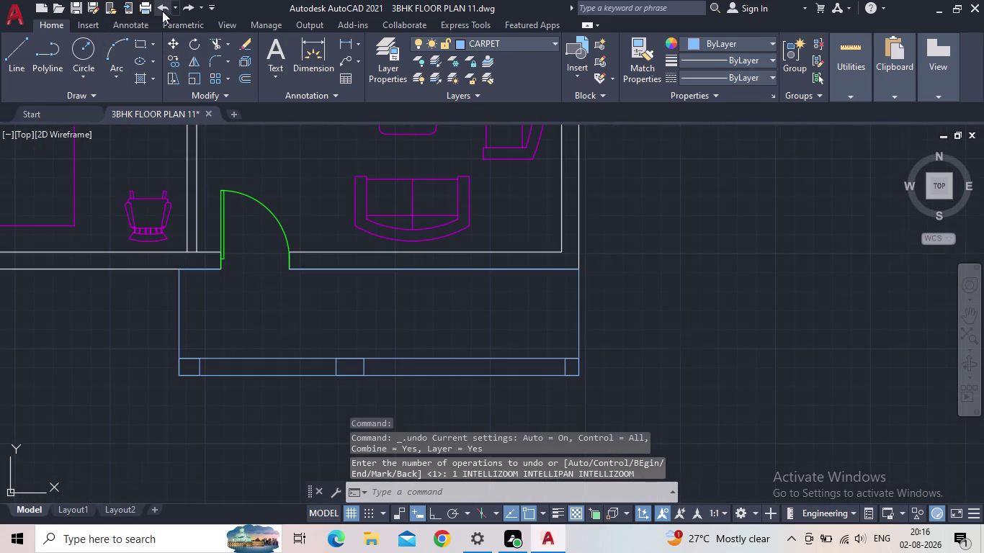
scroll(down, 3)
click(76, 8)
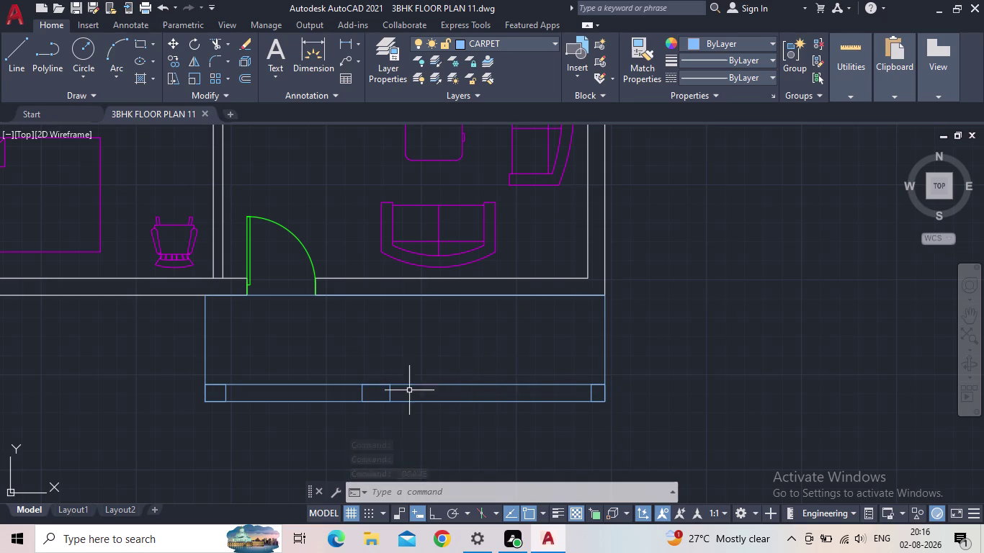
Pan to show the whole plan and open the layer list.
scroll(down, 3)
middle_drag(401, 383, 456, 364)
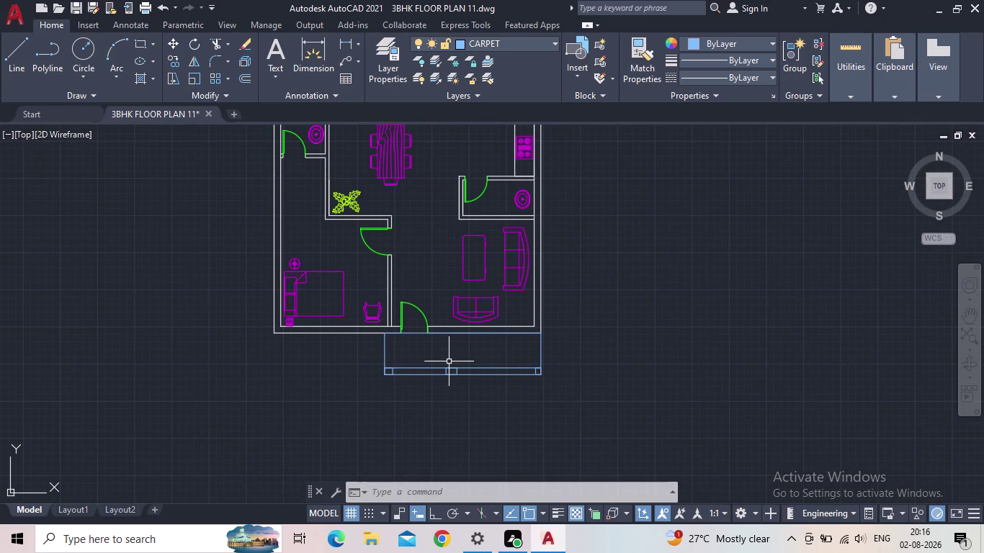
key(Escape)
click(380, 73)
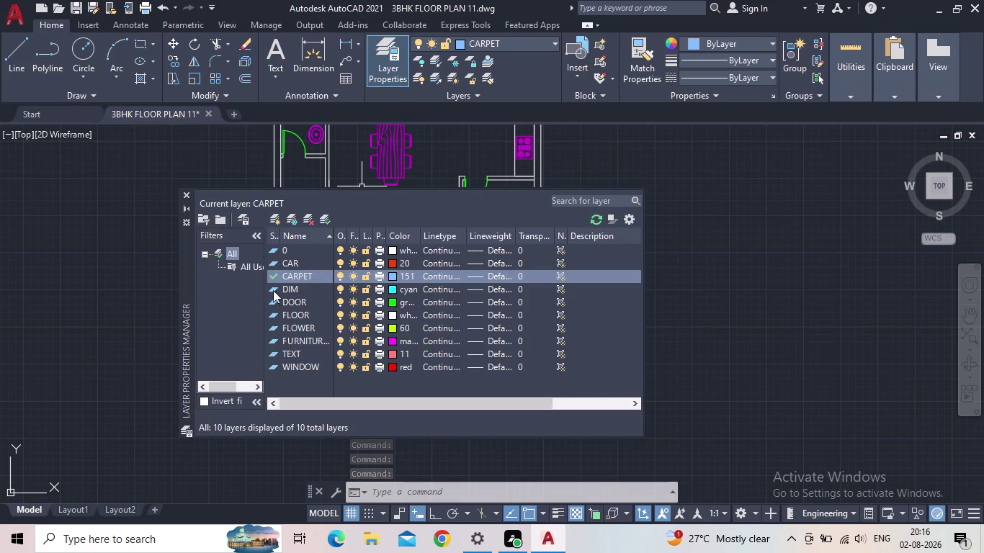
Set FLOOR as the current layer and close the layer list.
double_click(271, 316)
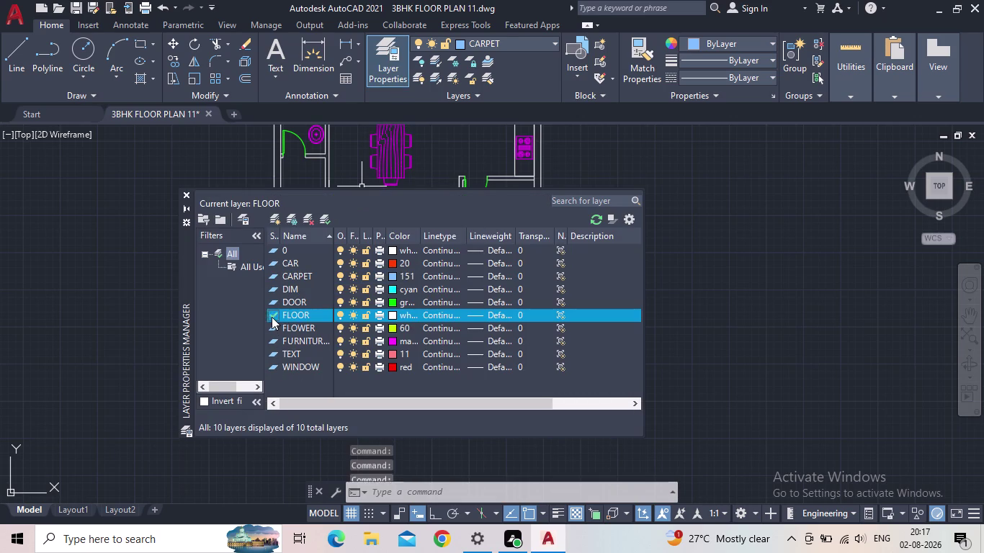
click(187, 196)
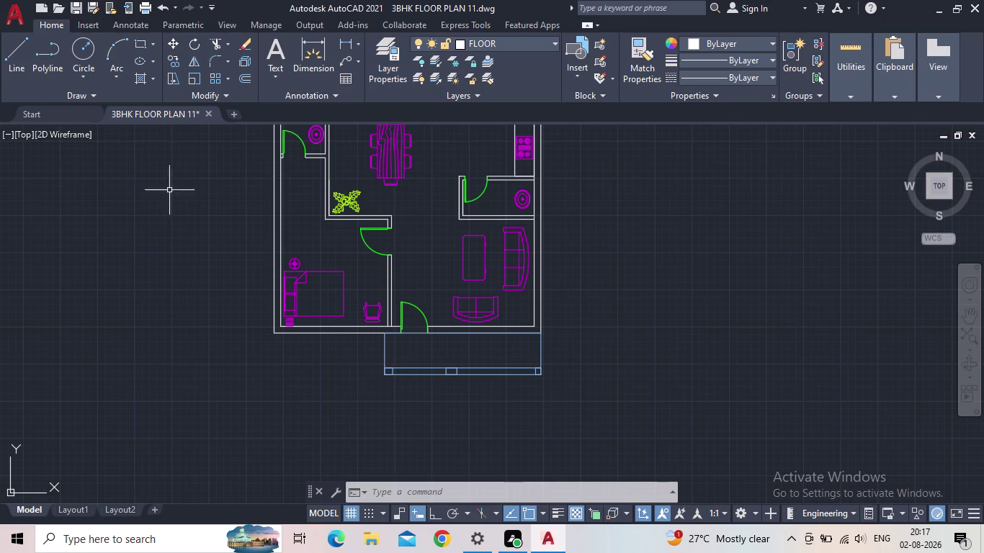
scroll(up, 3)
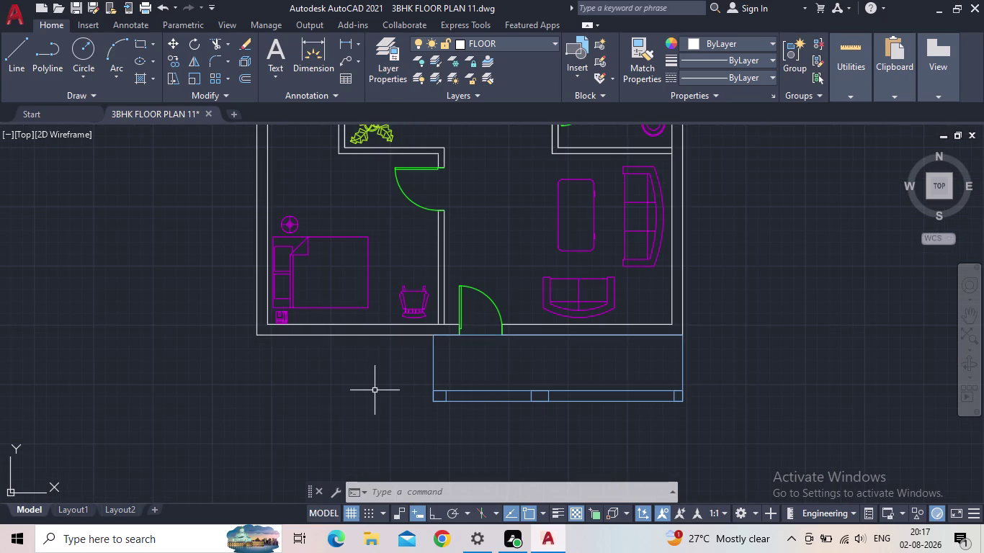
Start a 3-inch offset of the bottom wall line, then cancel it.
key(o)
key(Return)
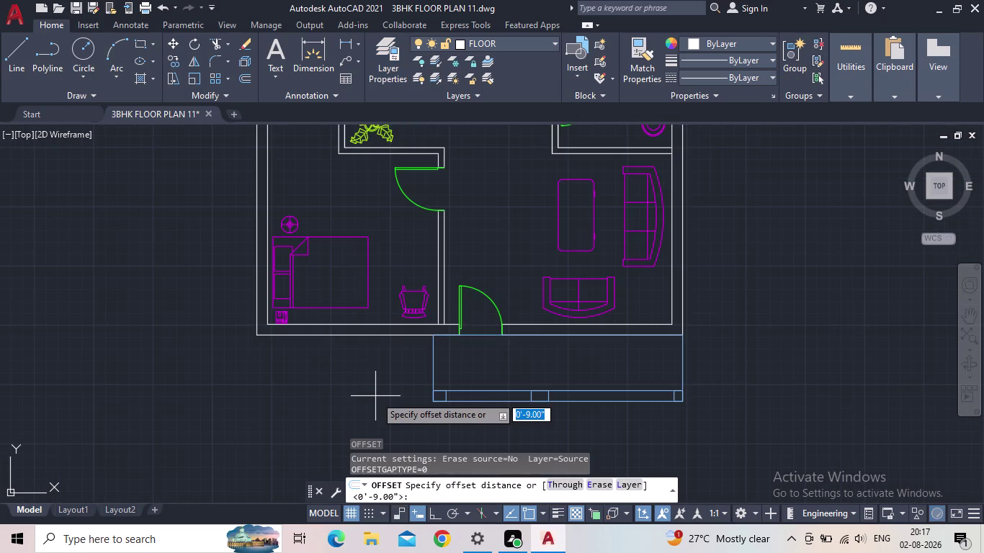
key(3)
key(shift+quotedbl)
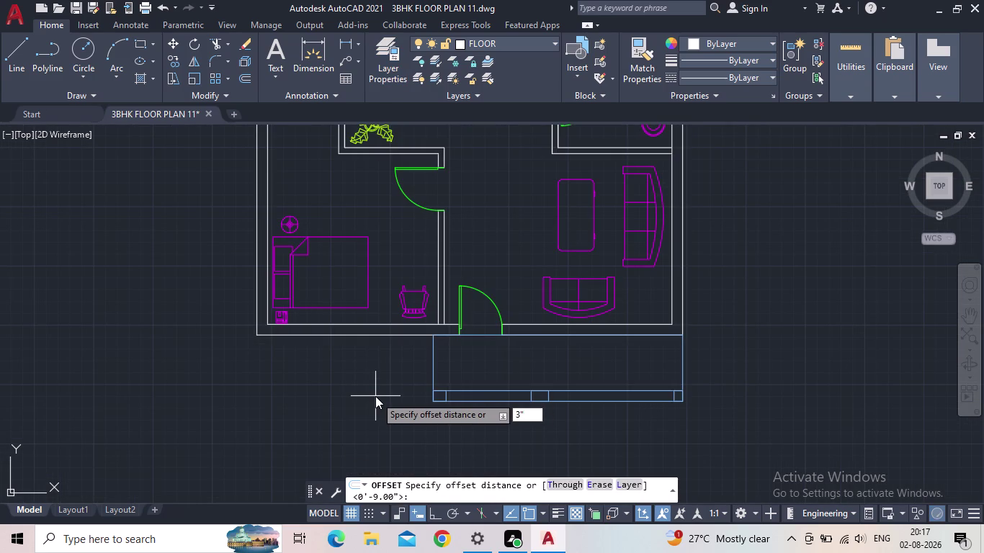
key(Return)
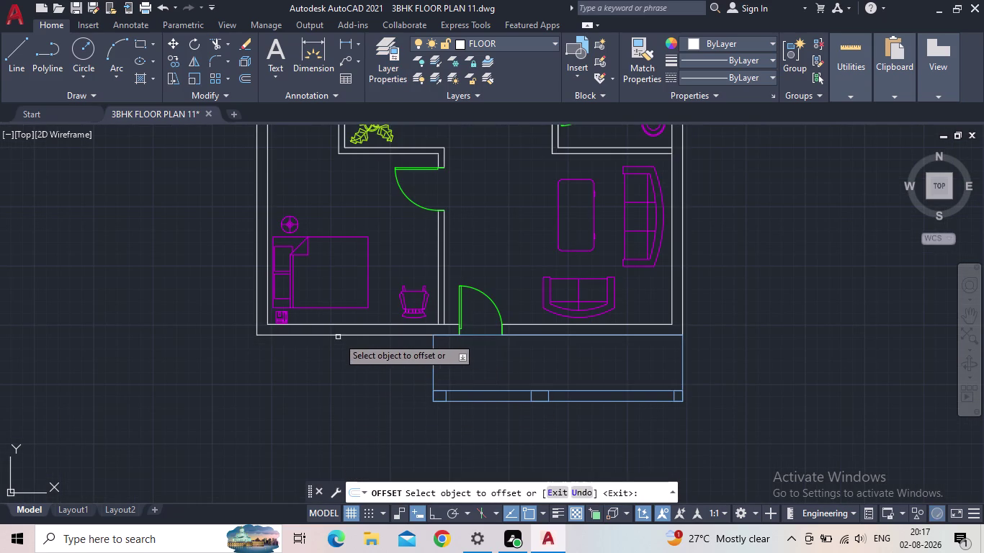
click(332, 335)
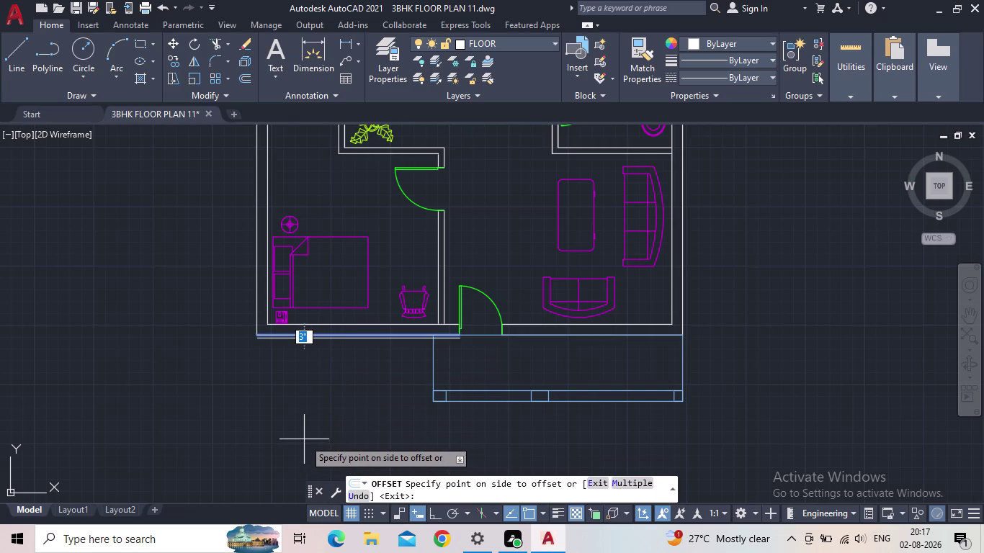
key(Escape)
middle_drag(334, 374, 328, 402)
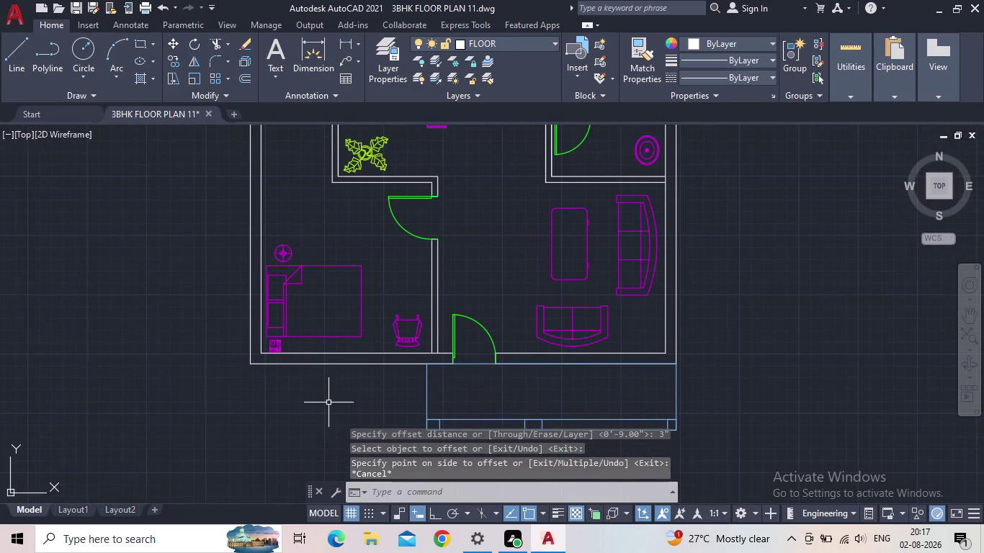
middle_drag(330, 404, 344, 384)
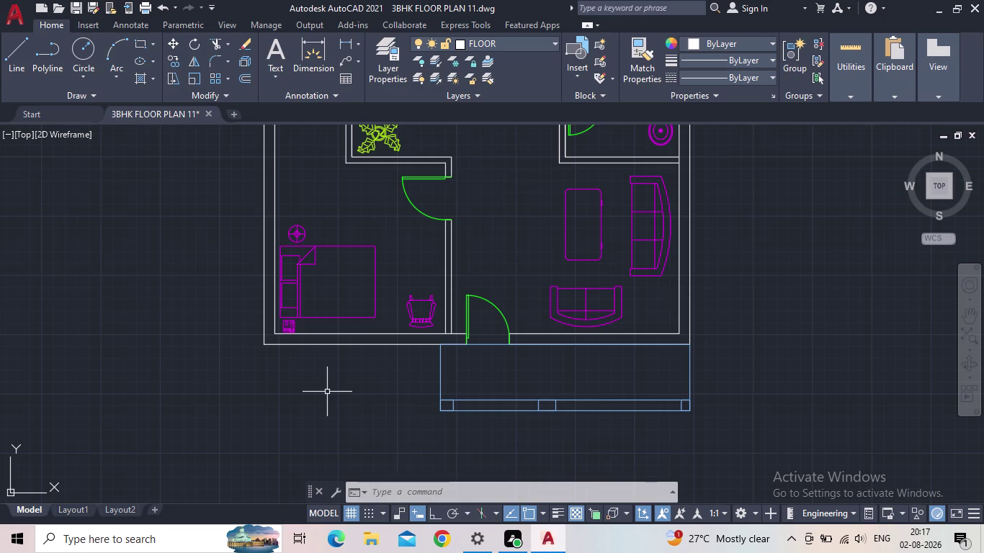
Offset the bottom outer wall line 16 feet downward.
key(o)
key(Return)
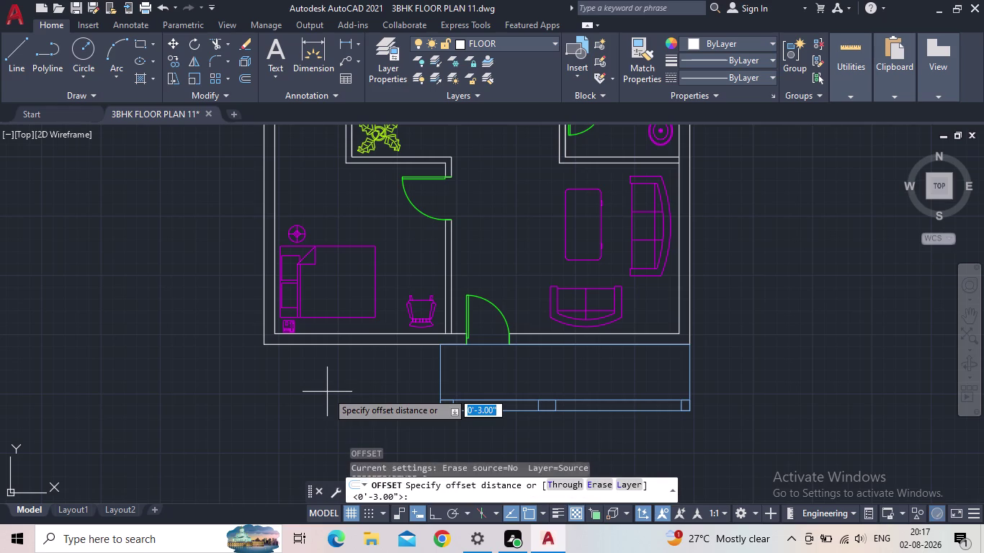
text(16)
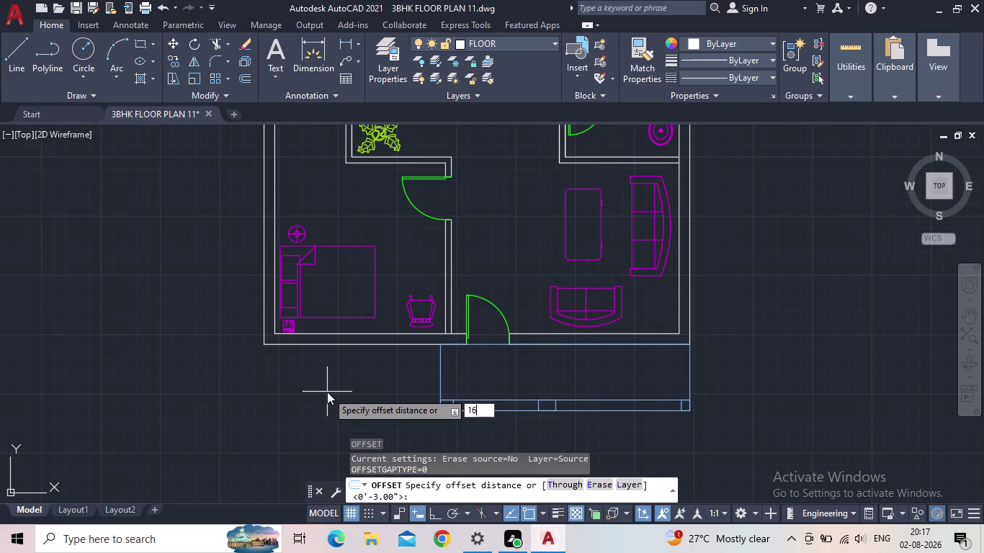
text(')
key(Return)
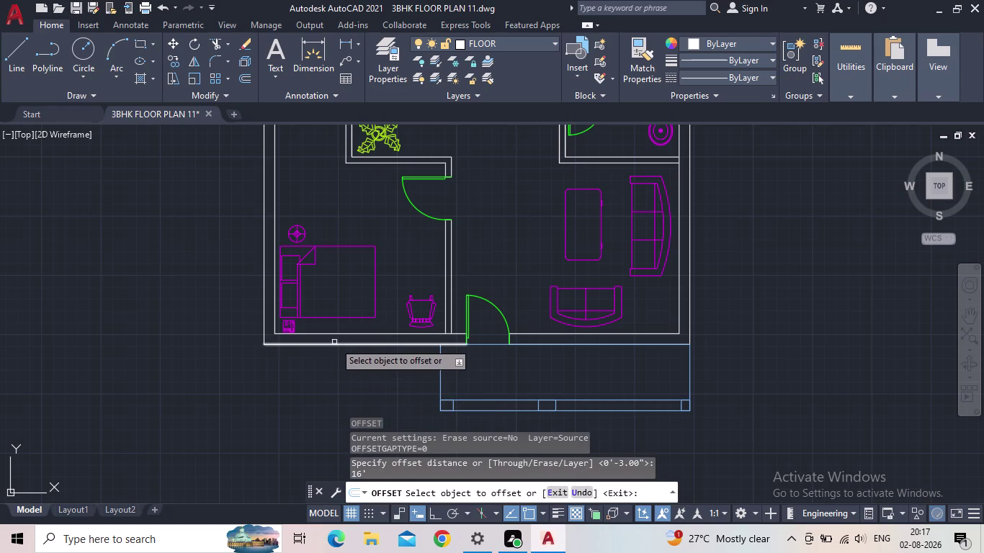
click(336, 345)
middle_drag(325, 443, 325, 436)
scroll(down, 3)
middle_drag(329, 420, 318, 361)
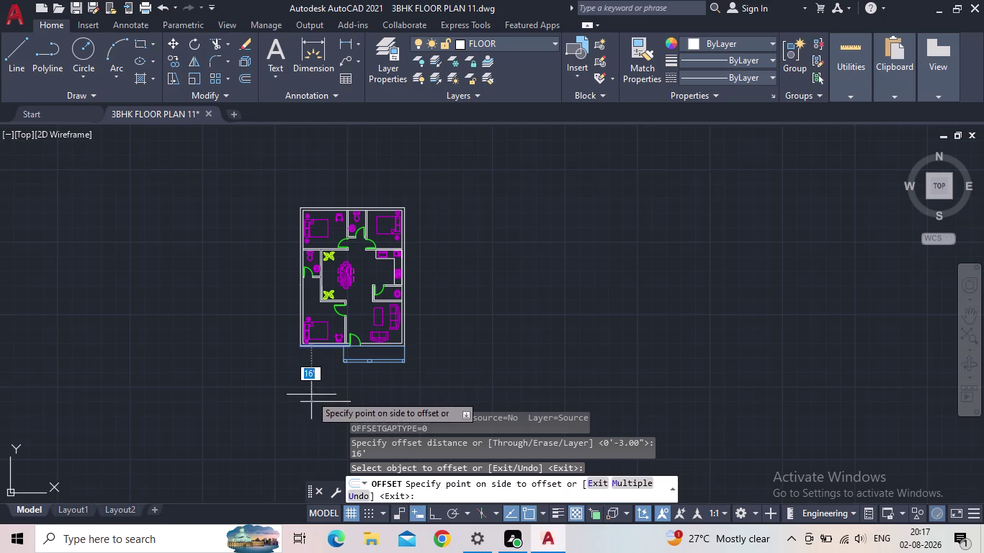
click(316, 394)
key(Escape)
Pan and zoom to inspect the new line below the plan.
scroll(up, 3)
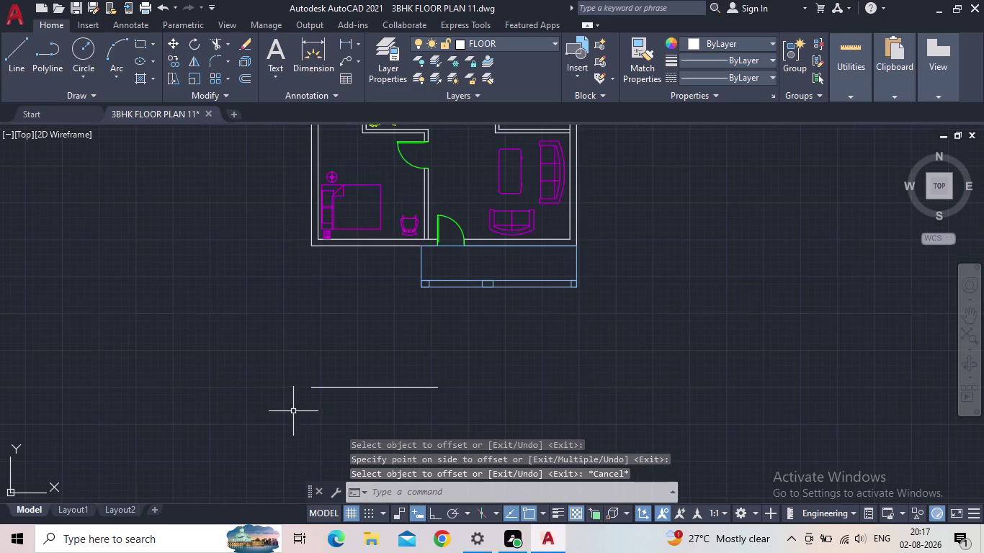
middle_drag(324, 387, 119, 352)
scroll(up, 3)
middle_drag(145, 354, 259, 403)
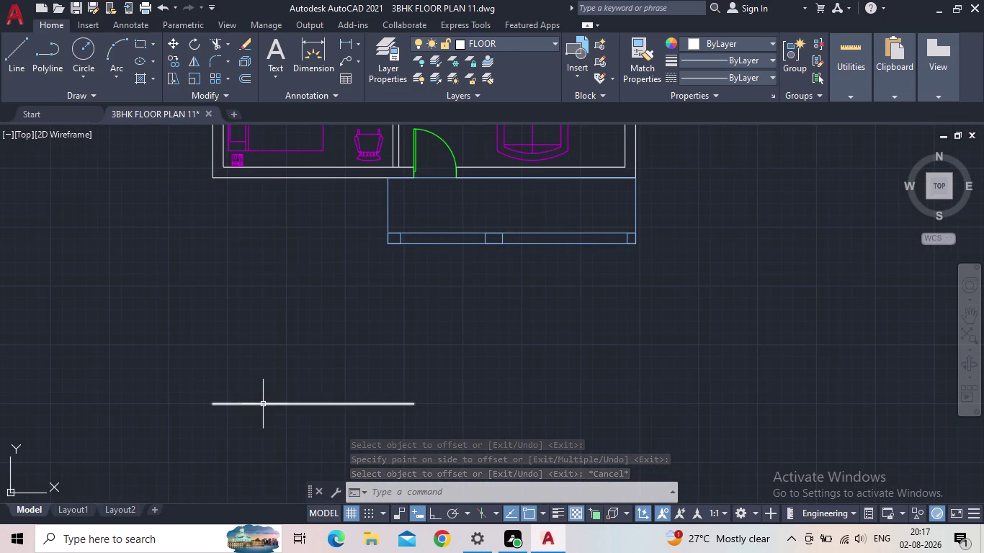
scroll(down, 3)
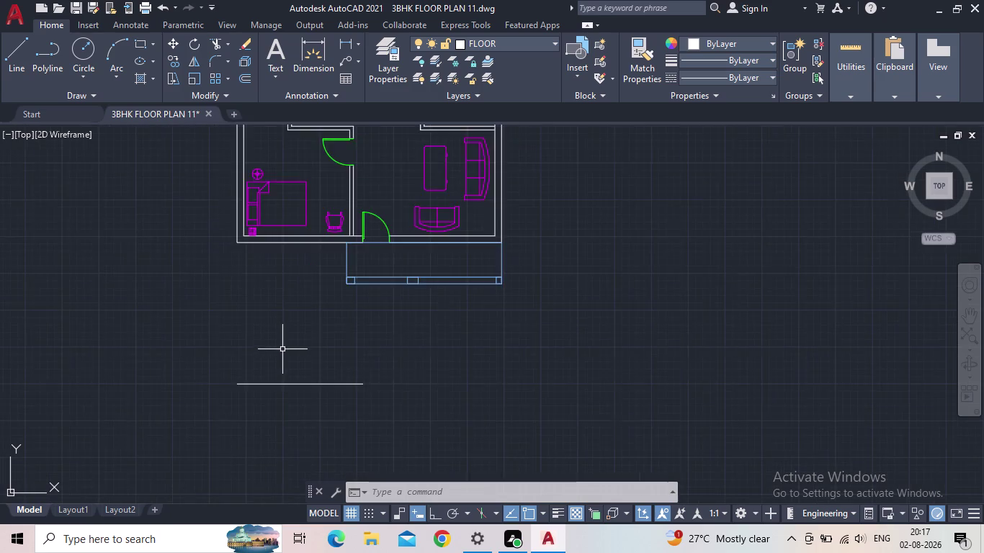
scroll(down, 3)
scroll(down, 3)
scroll(up, 3)
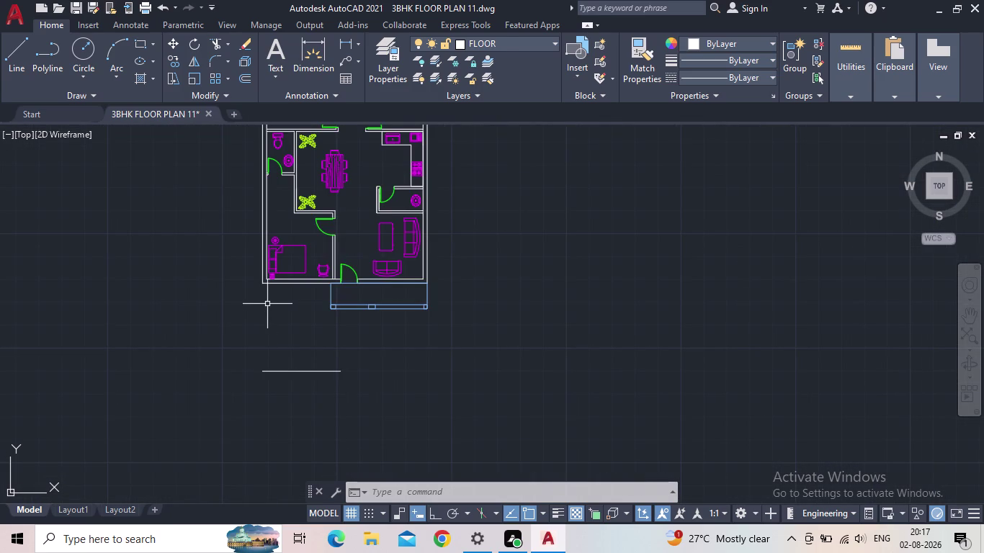
middle_drag(292, 331, 302, 314)
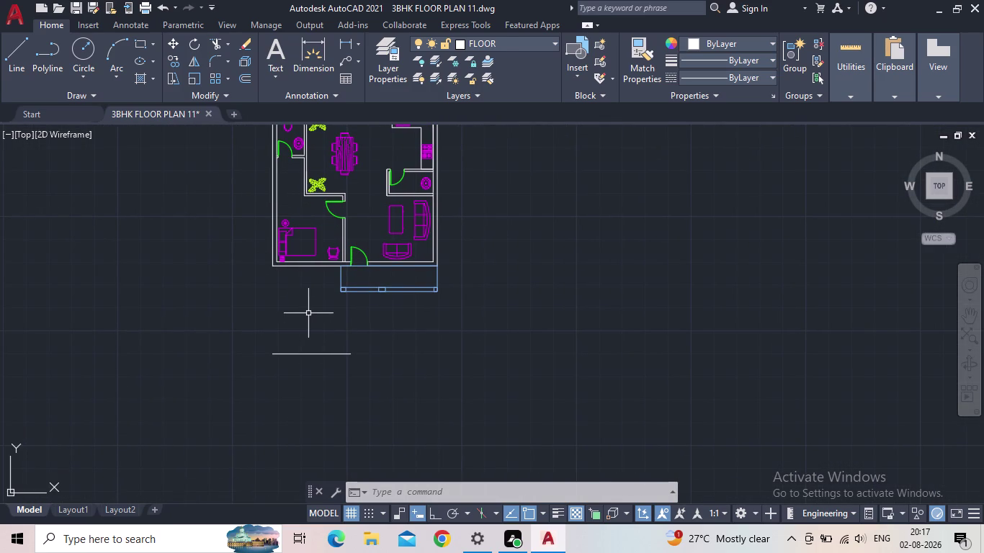
scroll(up, 3)
scroll(up, 3)
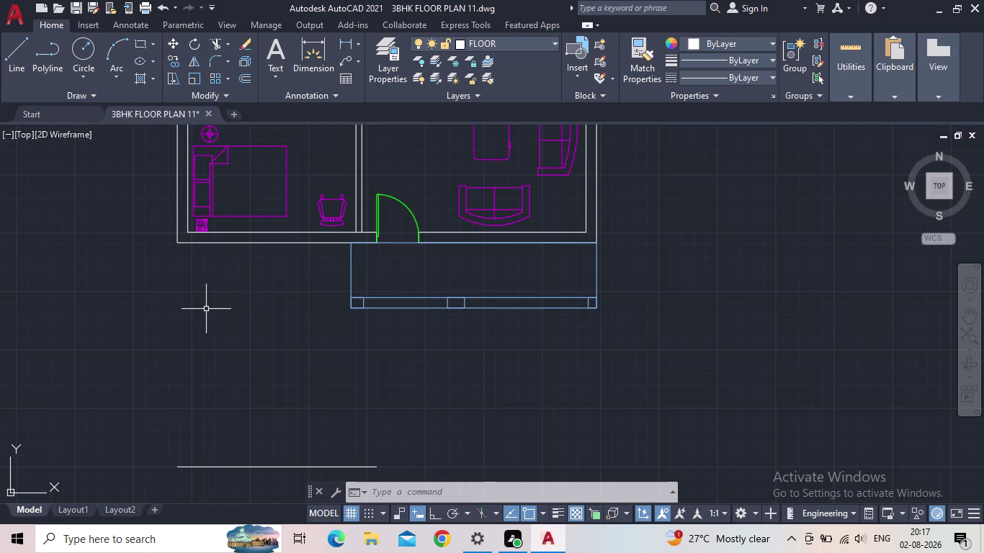
Extend the outer and inner left wall lines down to the line below the plan.
text(EX)
key(space)
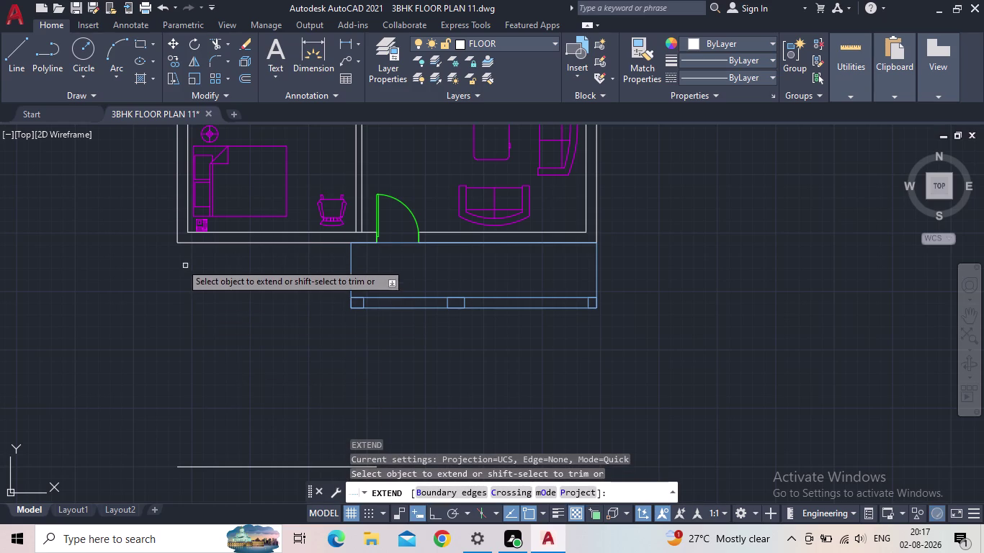
click(179, 234)
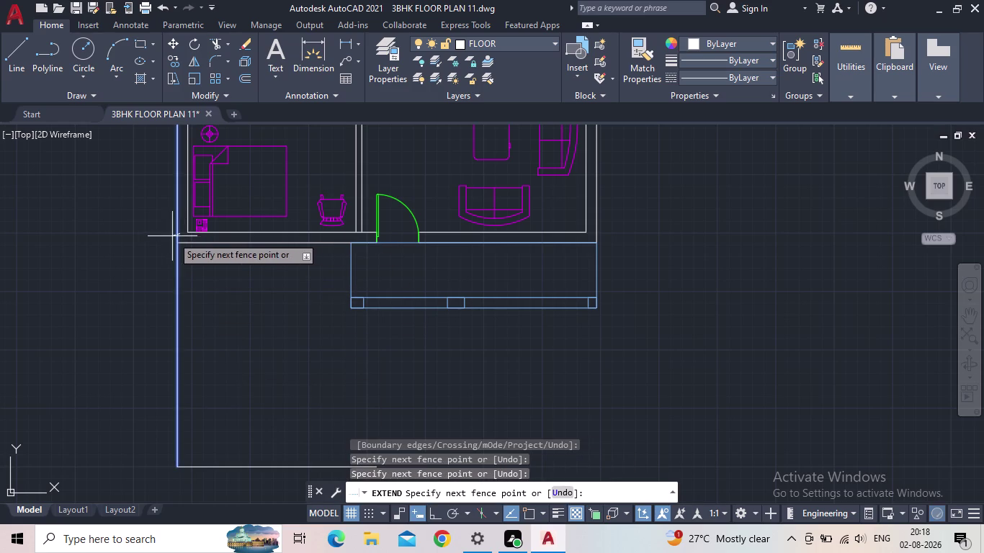
click(172, 236)
click(187, 224)
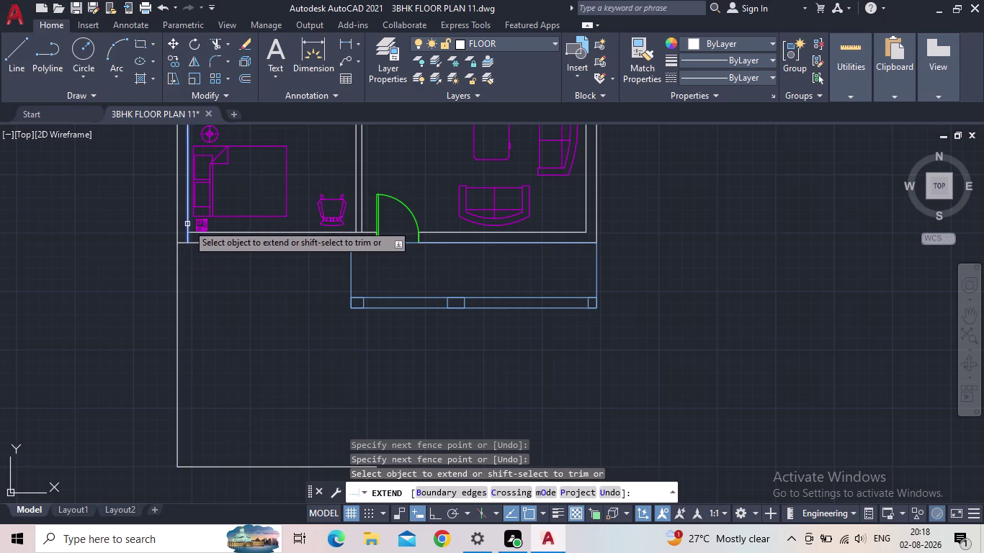
click(189, 236)
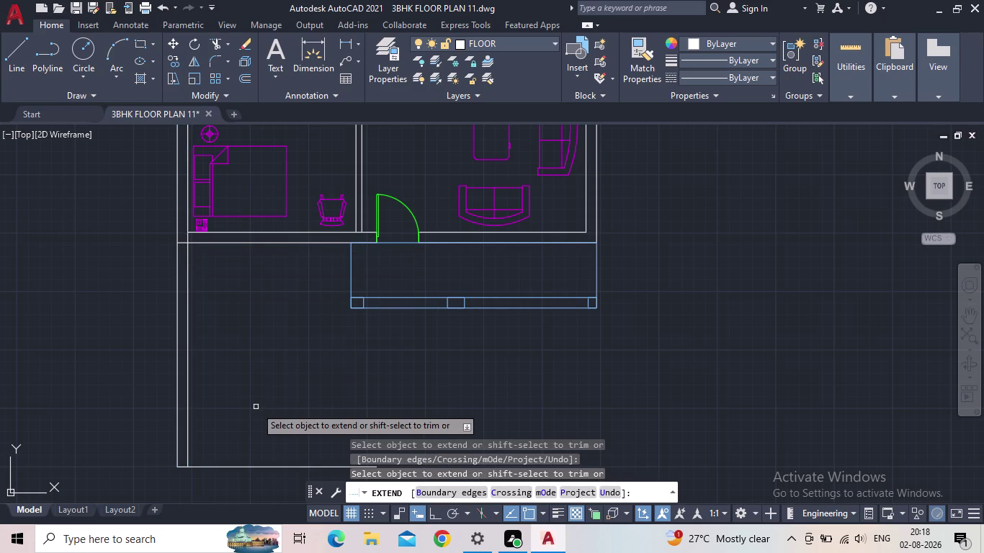
key(Escape)
scroll(down, 3)
middle_drag(223, 423, 157, 409)
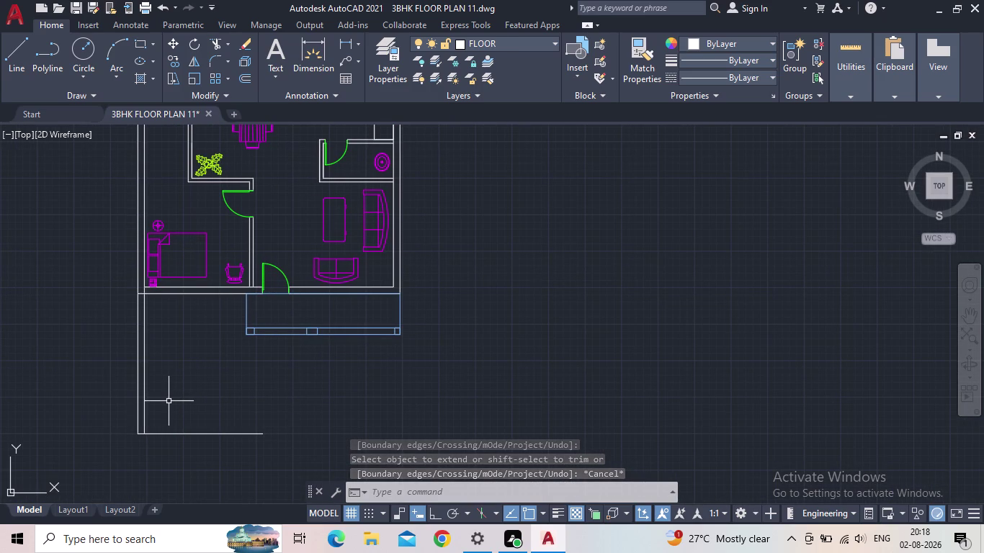
Offset the outer left wall line 10 feet to the right.
key(o)
key(Return)
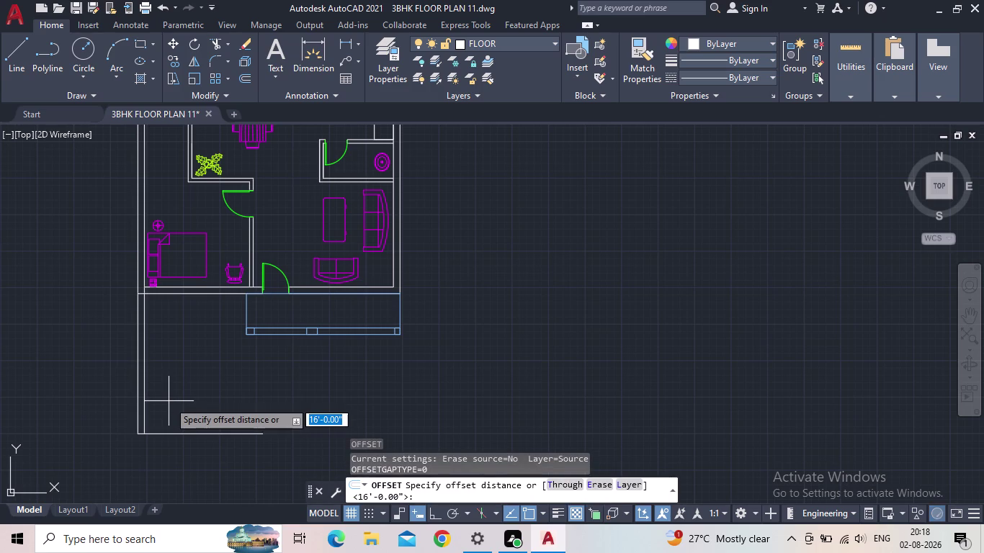
text(10)
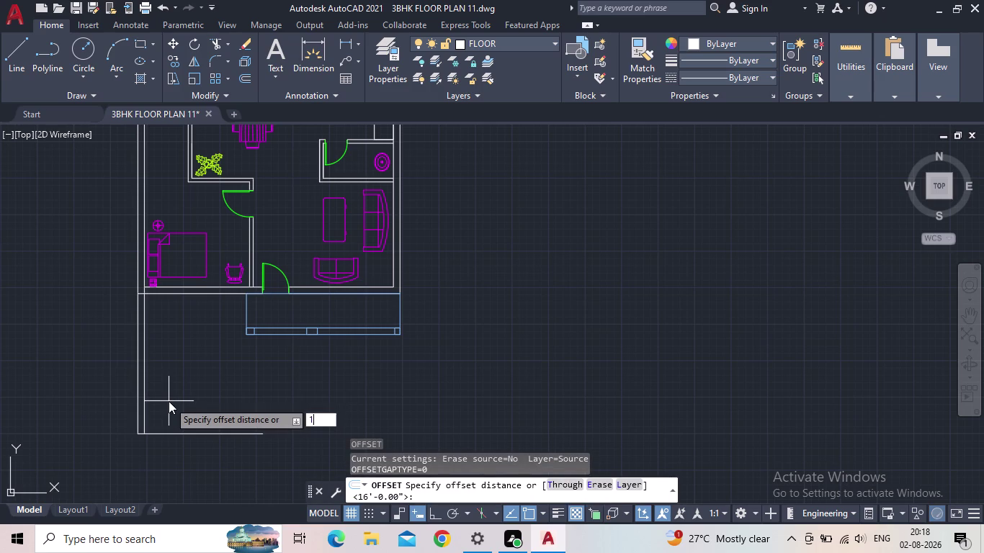
text(')
key(Return)
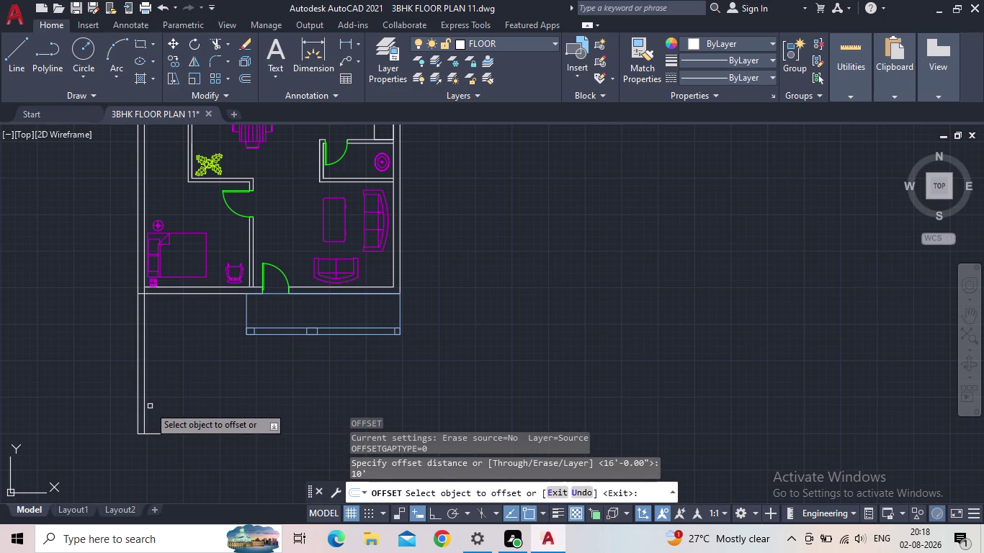
click(146, 409)
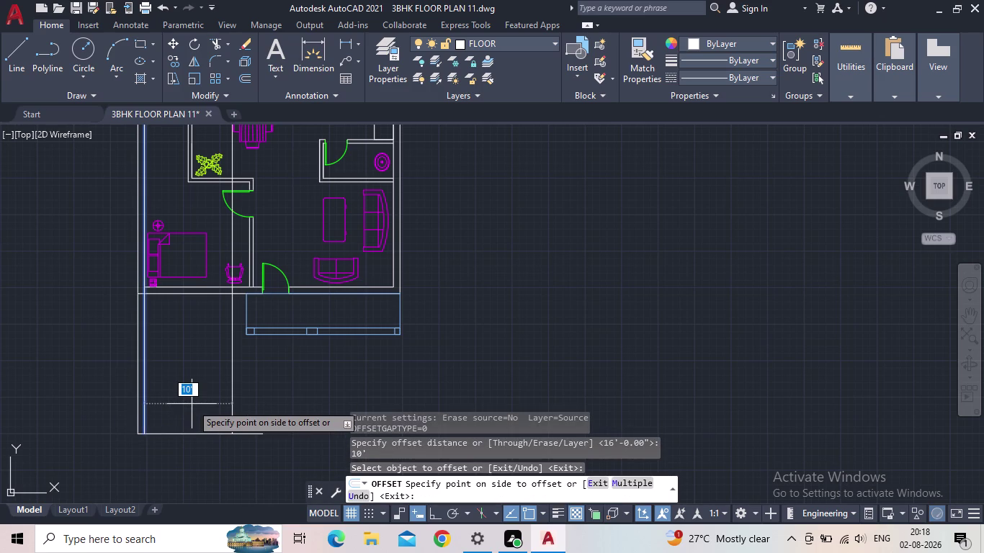
click(220, 403)
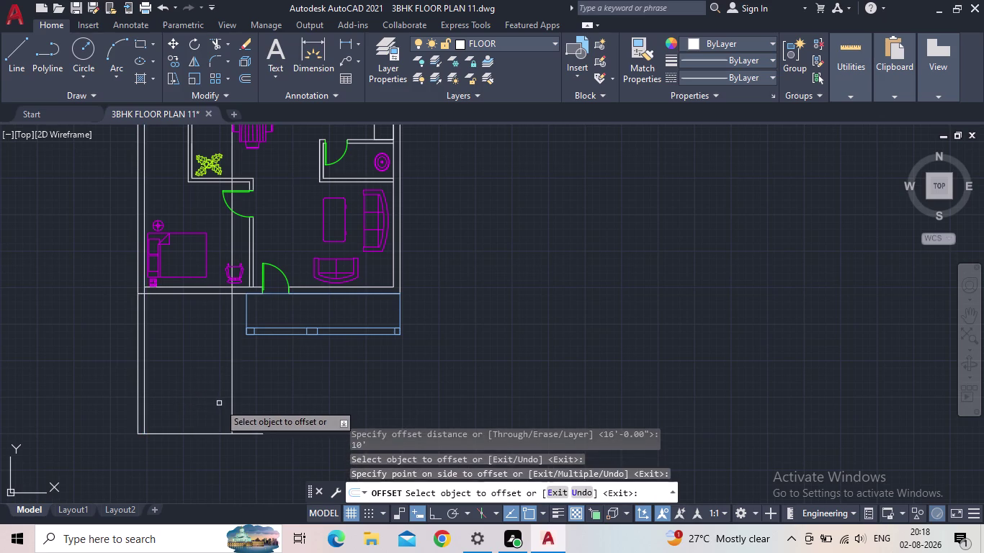
key(Escape)
Offset the new line 9 inches to the right to form the wall.
key(o)
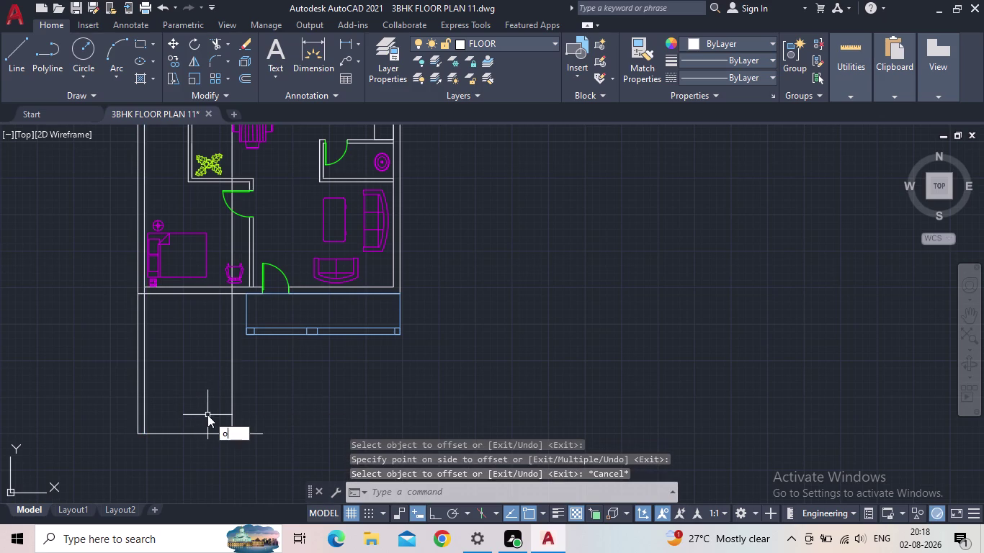
key(Return)
text(9")
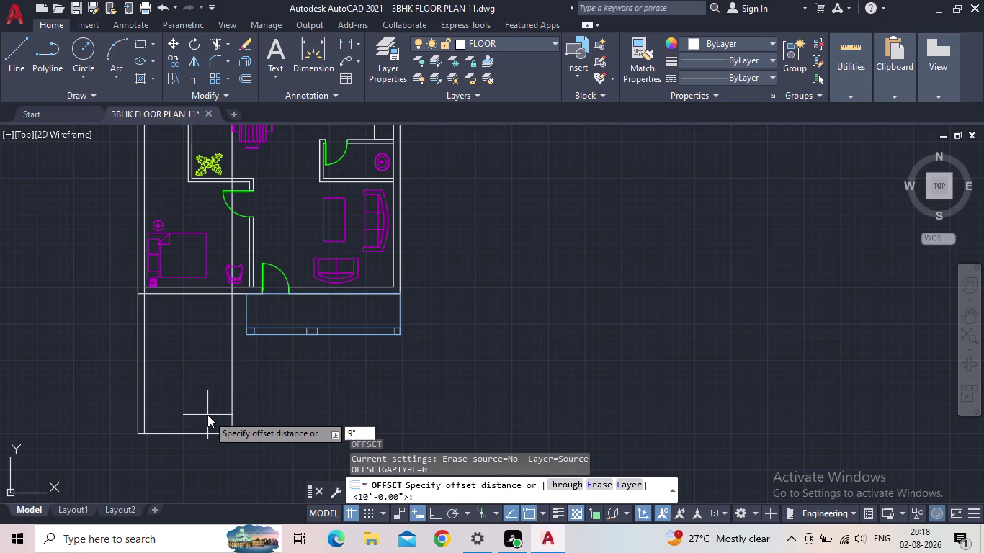
key(Return)
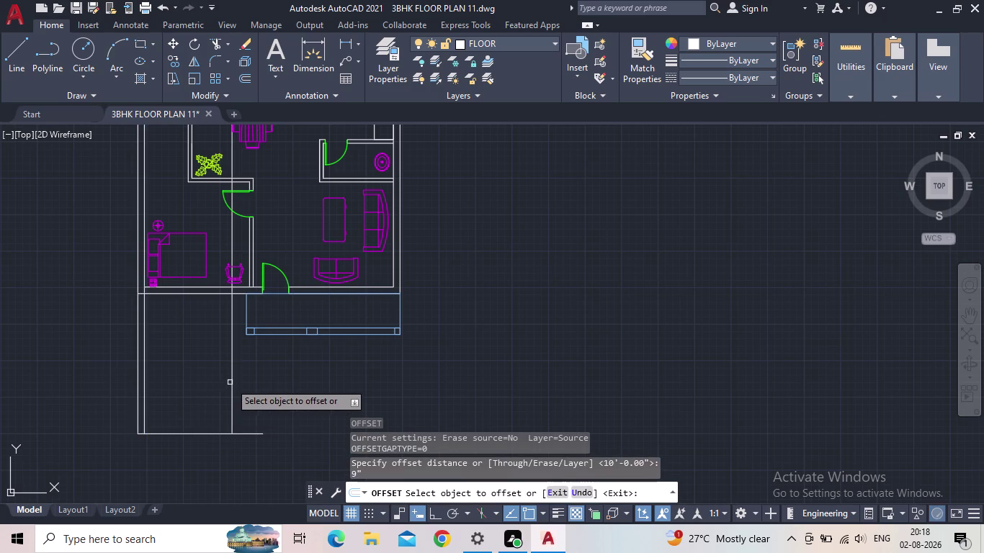
click(233, 380)
click(248, 379)
key(Escape)
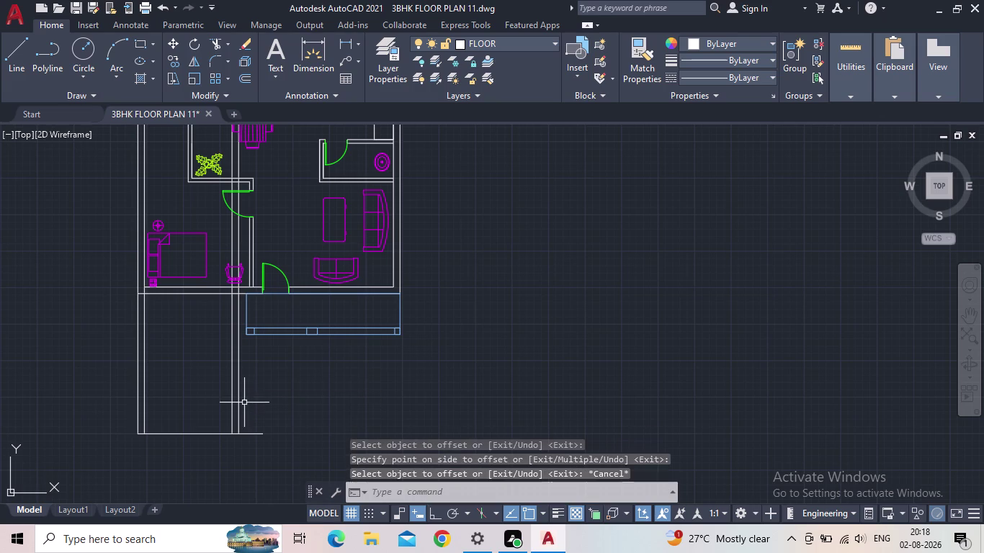
scroll(down, 3)
scroll(up, 3)
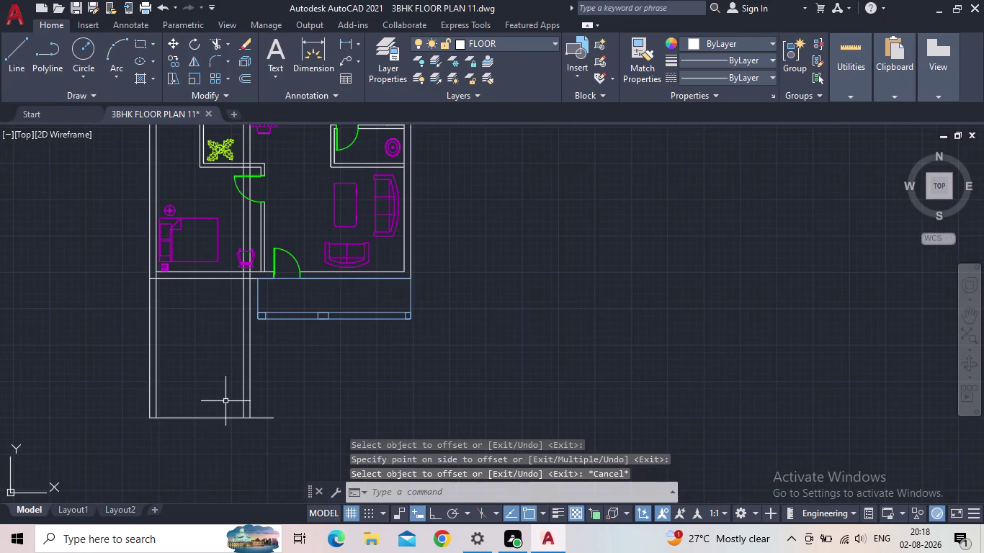
middle_drag(224, 384, 201, 431)
Trim the new wall lines where they cross inside the plan.
text(tr)
key(space)
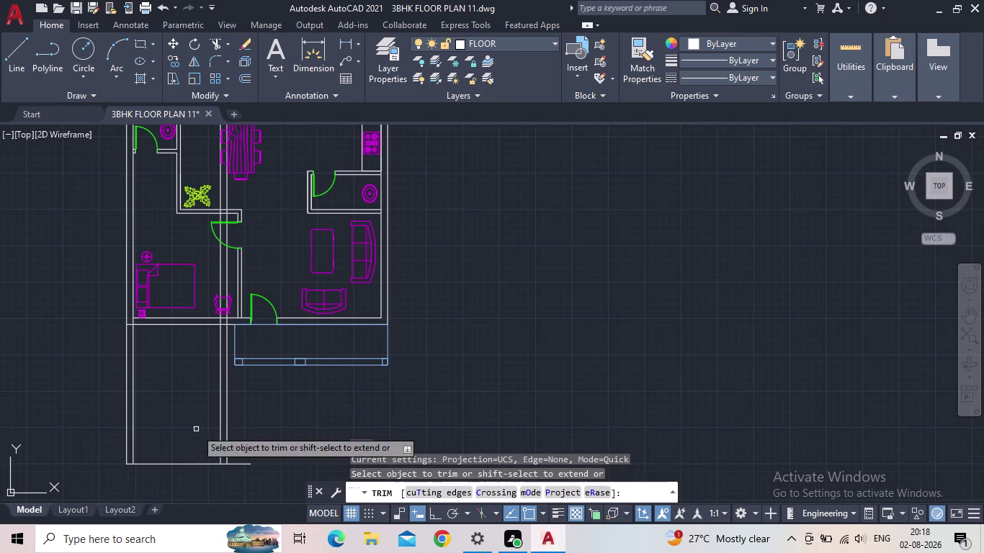
click(232, 283)
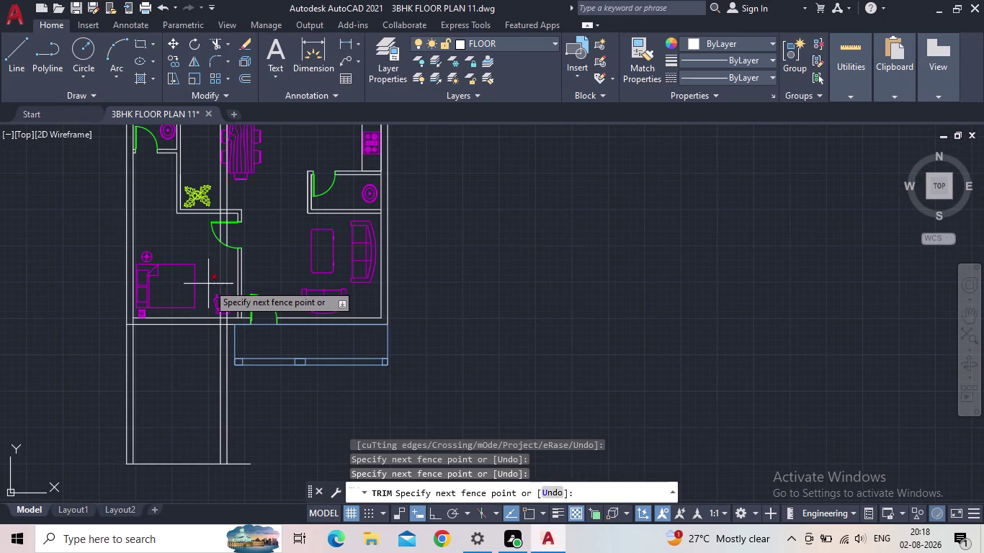
click(208, 283)
key(Escape)
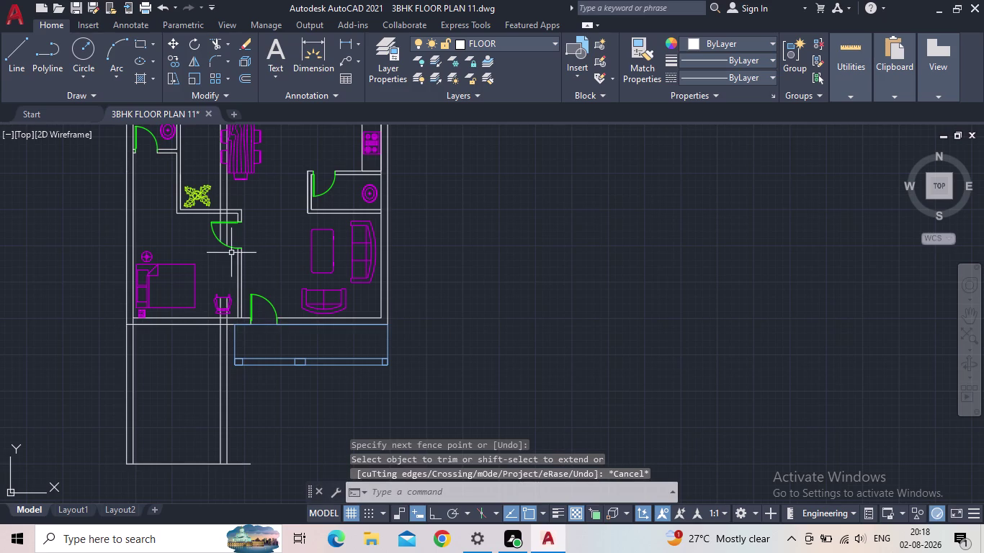
Delete the stray line pieces inside the plan and pan down to the walled area.
click(231, 193)
click(216, 193)
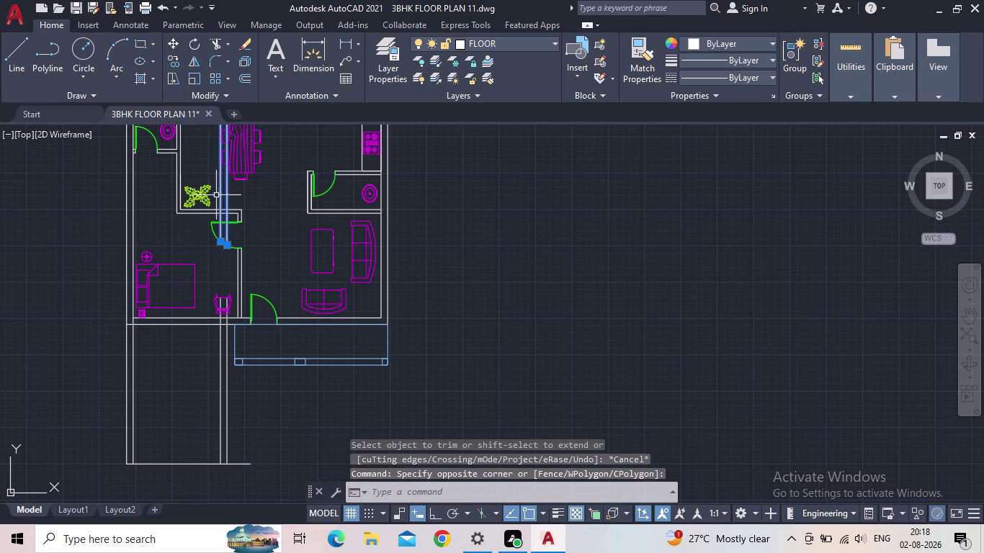
key(Delete)
scroll(down, 3)
scroll(down, 3)
middle_drag(212, 319, 221, 349)
scroll(up, 3)
scroll(up, 3)
middle_drag(224, 349, 237, 364)
middle_drag(258, 397, 258, 278)
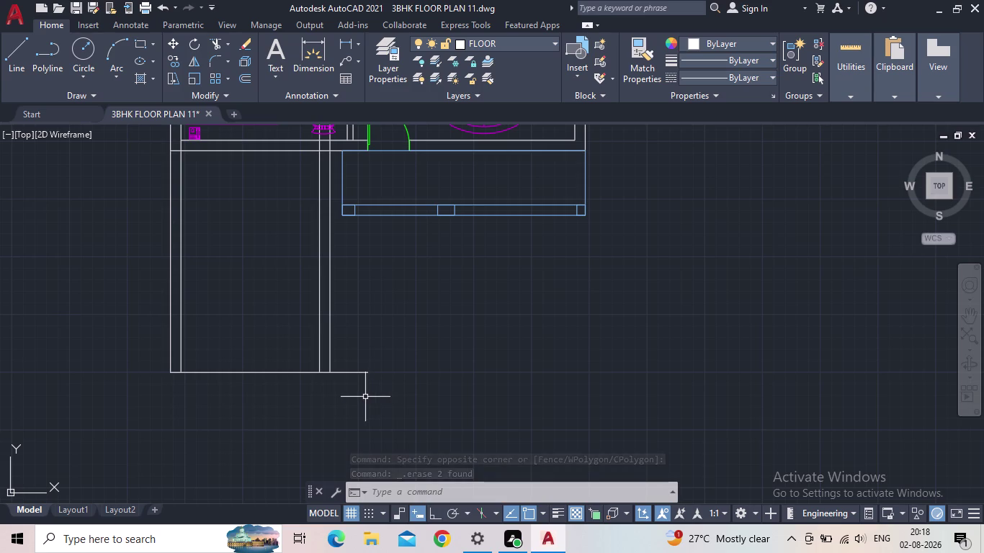
Trim the wall lines sticking out along the plan's bottom edge.
key(t)
key(r)
key(space)
drag(361, 398, 344, 351)
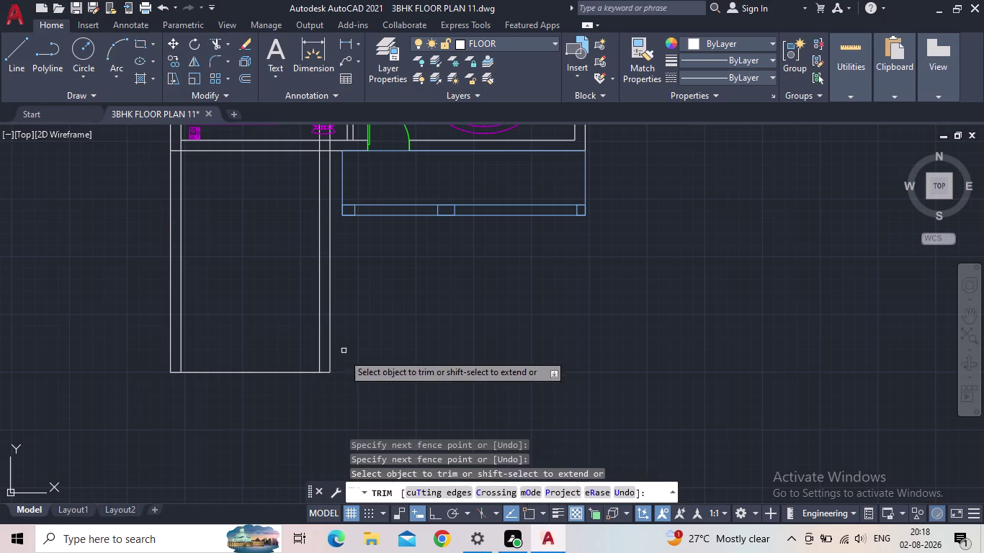
scroll(down, 3)
middle_drag(346, 381, 291, 409)
scroll(up, 3)
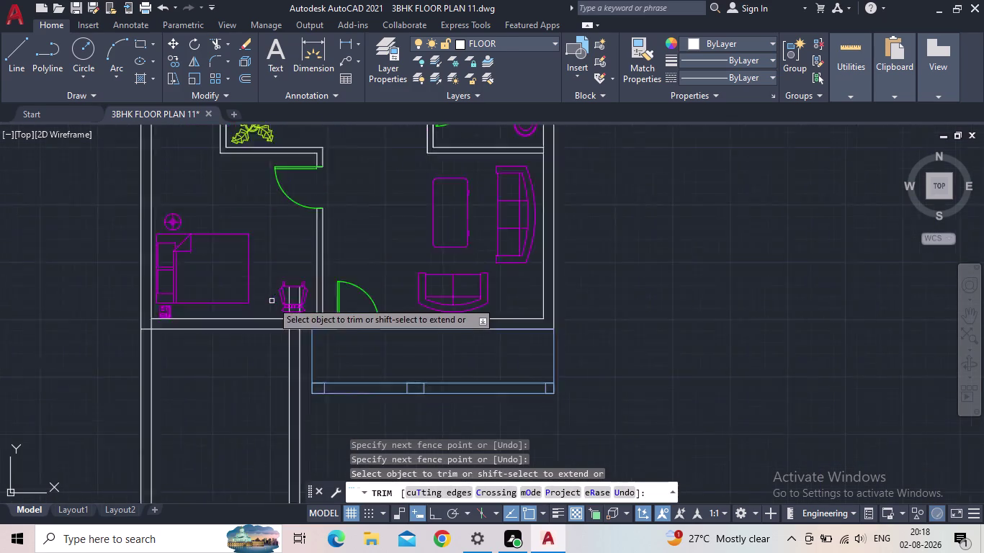
scroll(up, 3)
scroll(up, 3)
drag(375, 348, 345, 349)
click(264, 349)
drag(300, 355, 324, 356)
key(Escape)
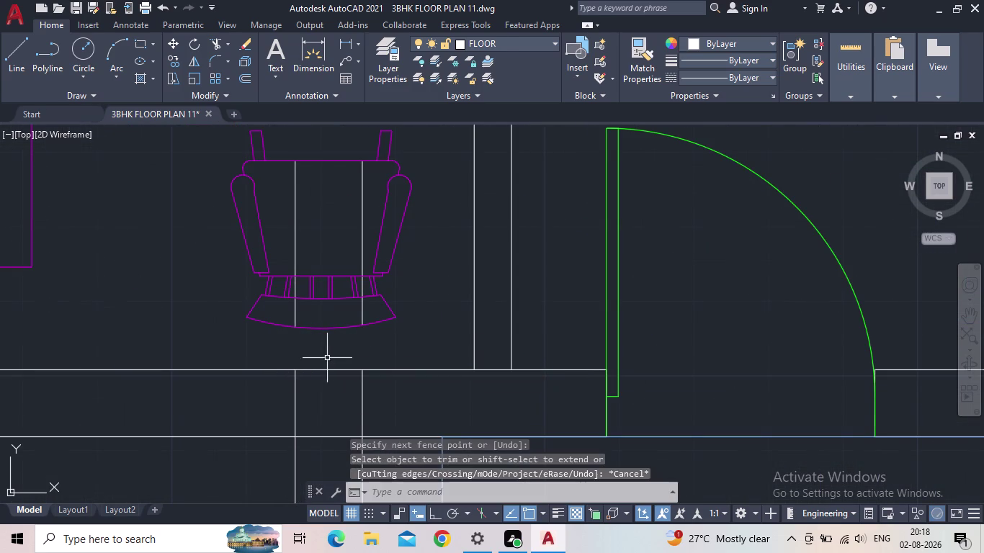
Delete the stray lines crossing the armchair.
drag(367, 211, 319, 217)
click(295, 220)
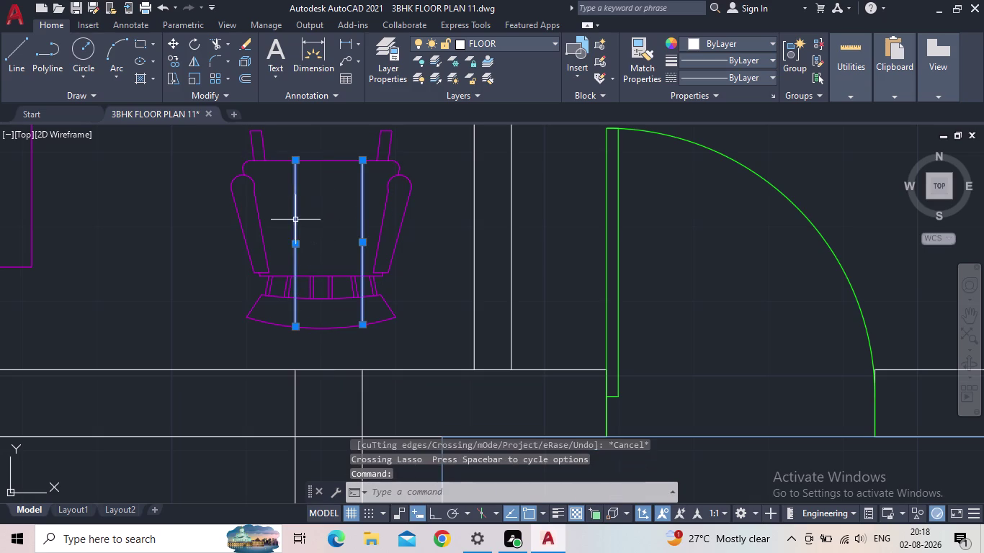
key(Delete)
Trim the wall segments where the new wall meets the plan.
scroll(down, 3)
middle_drag(334, 359, 398, 348)
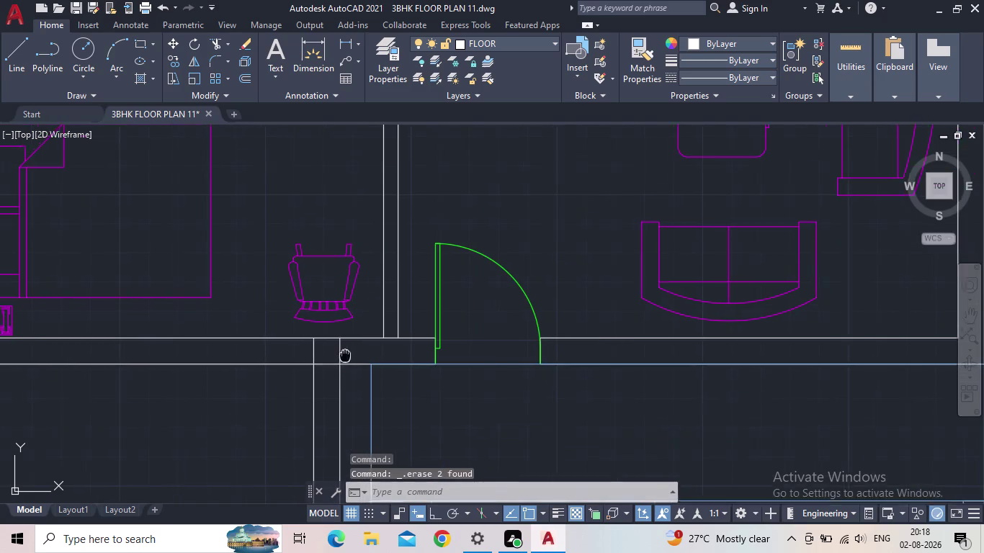
middle_drag(397, 348, 399, 348)
key(t)
key(r)
key(space)
drag(413, 343, 404, 344)
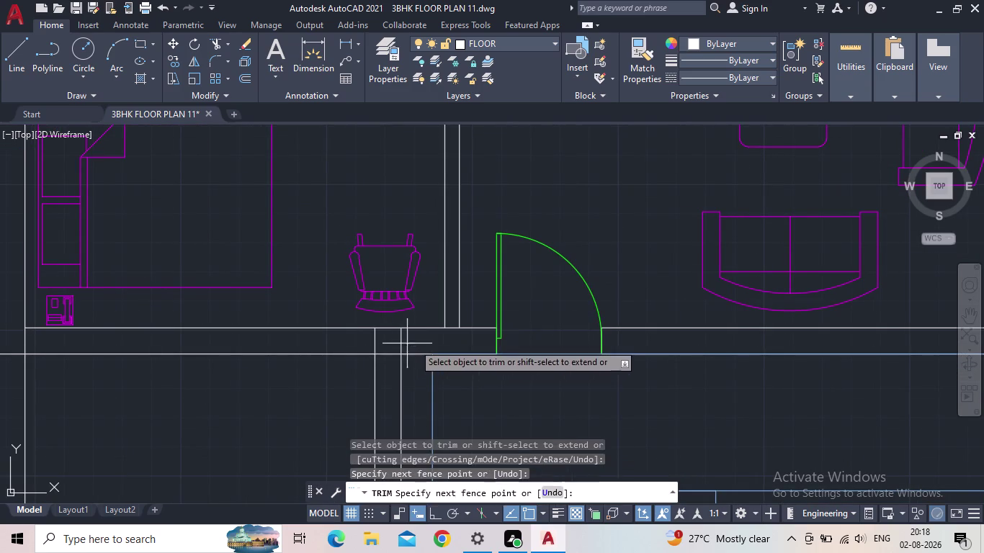
drag(405, 344, 354, 343)
drag(386, 347, 386, 377)
Trim the overlapping wall lines at the new room's top corner.
scroll(down, 3)
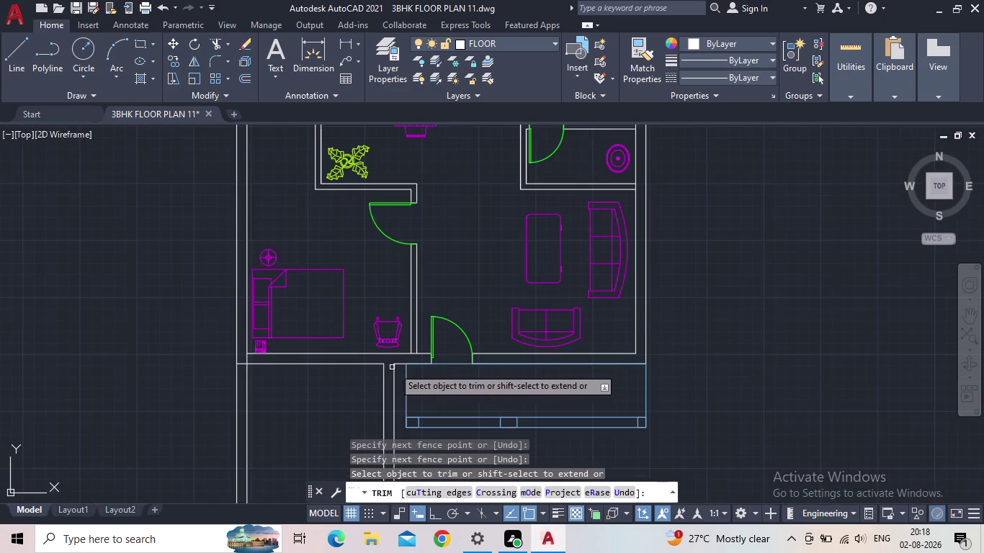
middle_drag(386, 404, 390, 319)
scroll(up, 3)
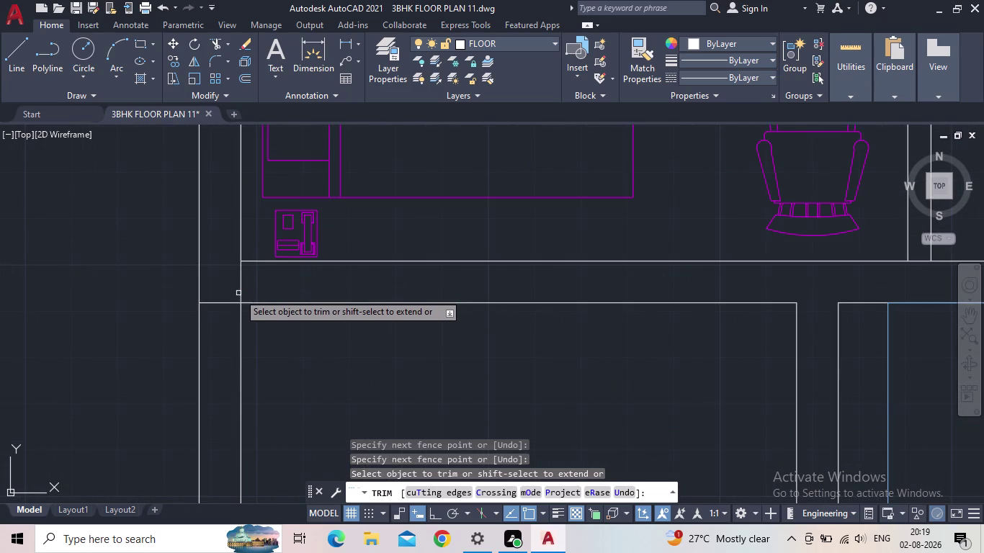
scroll(down, 3)
middle_drag(303, 293, 380, 274)
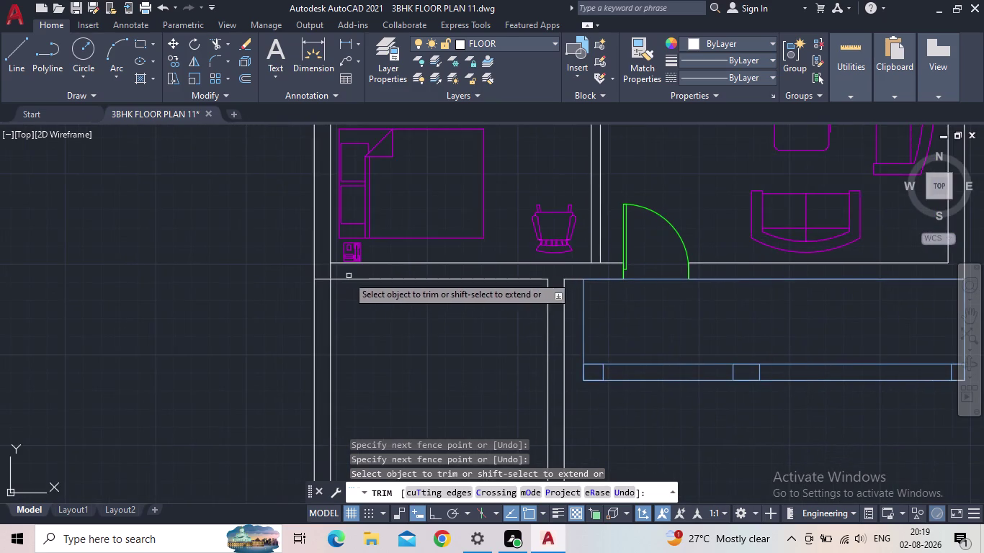
scroll(up, 3)
drag(274, 283, 281, 250)
drag(291, 241, 352, 239)
End the trim and pan around to review the cleaned-up lower room.
scroll(down, 3)
middle_drag(360, 292, 368, 269)
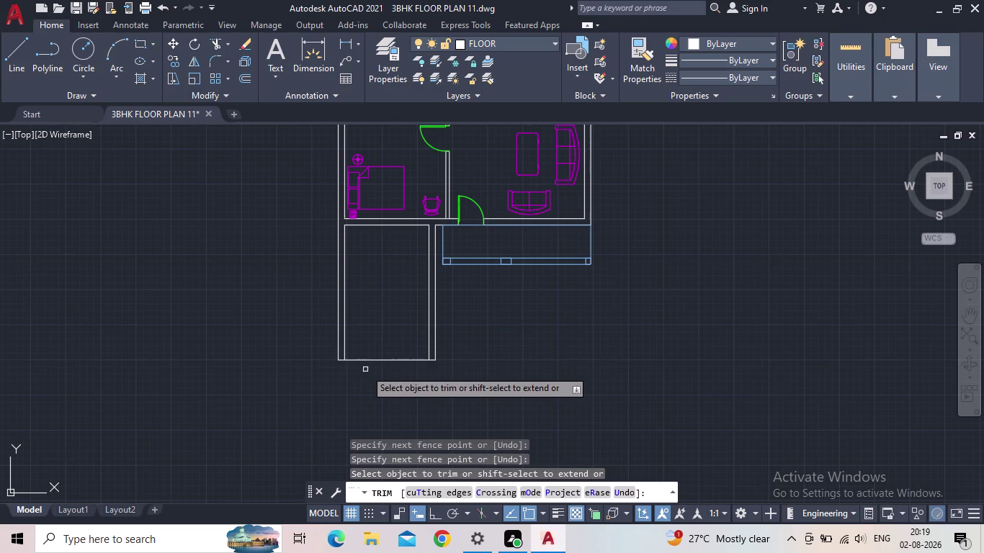
scroll(down, 3)
scroll(up, 3)
scroll(up, 3)
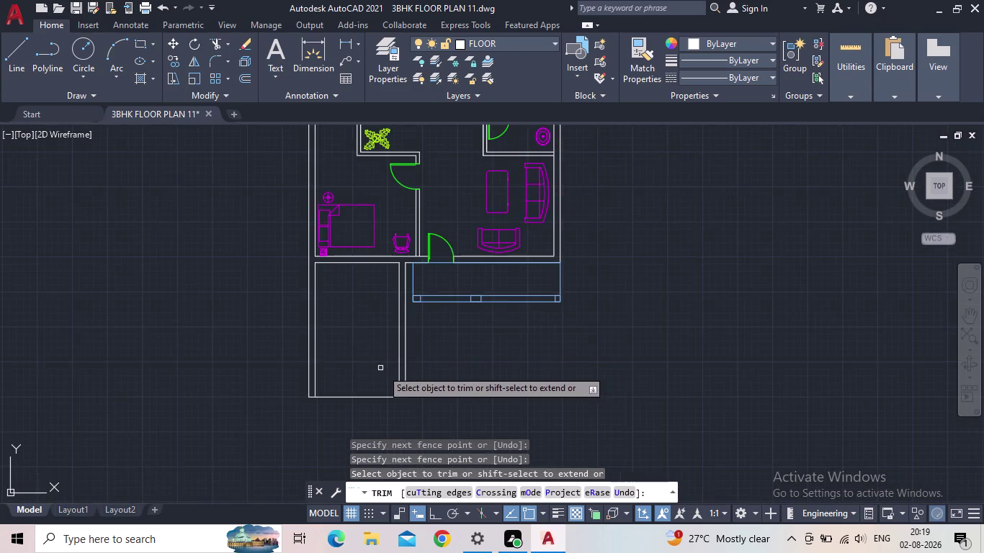
middle_drag(382, 373, 386, 360)
scroll(up, 3)
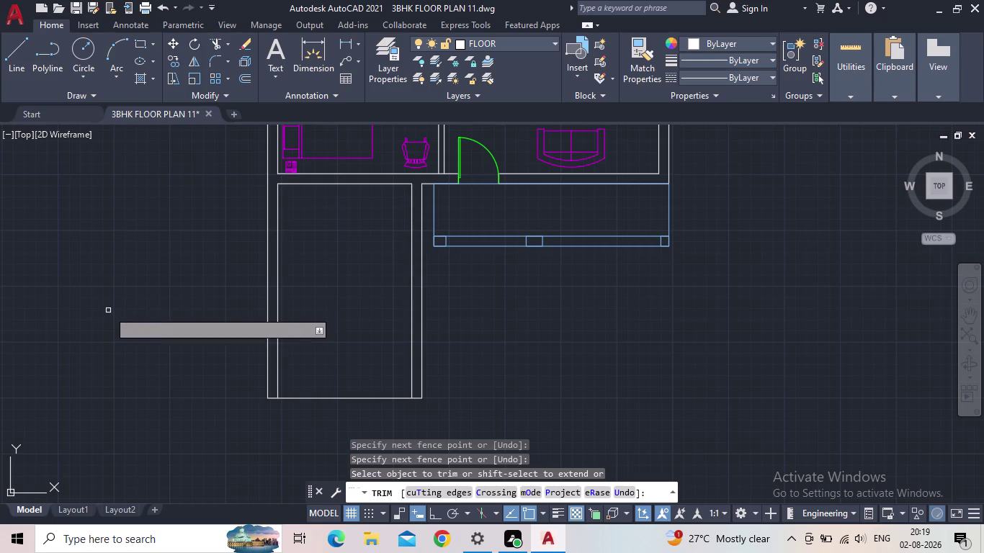
scroll(down, 3)
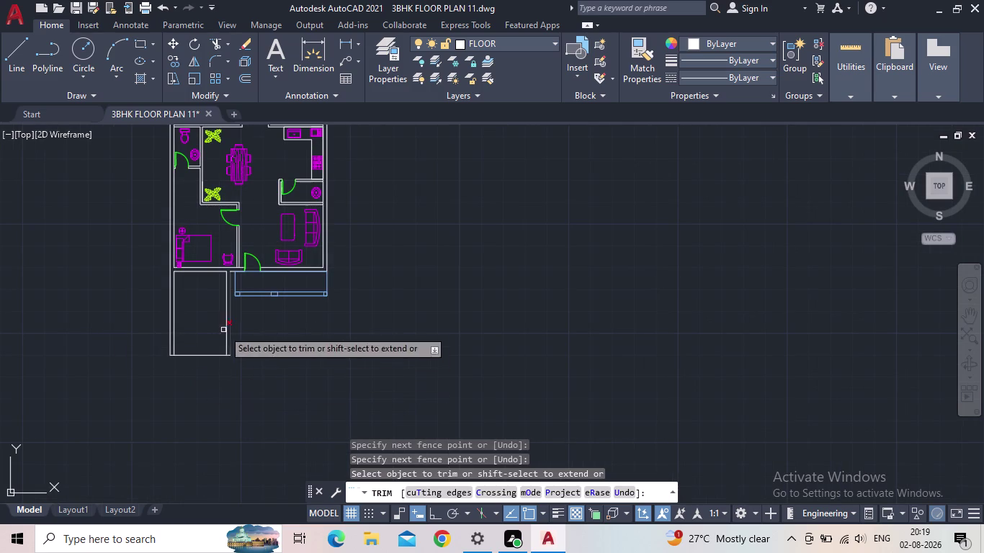
scroll(up, 3)
middle_drag(198, 322, 254, 323)
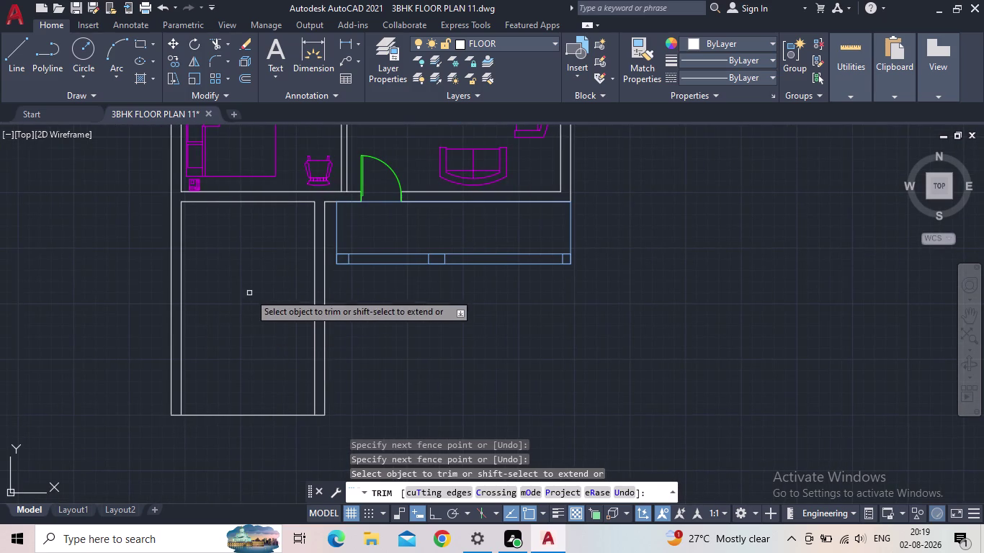
key(Escape)
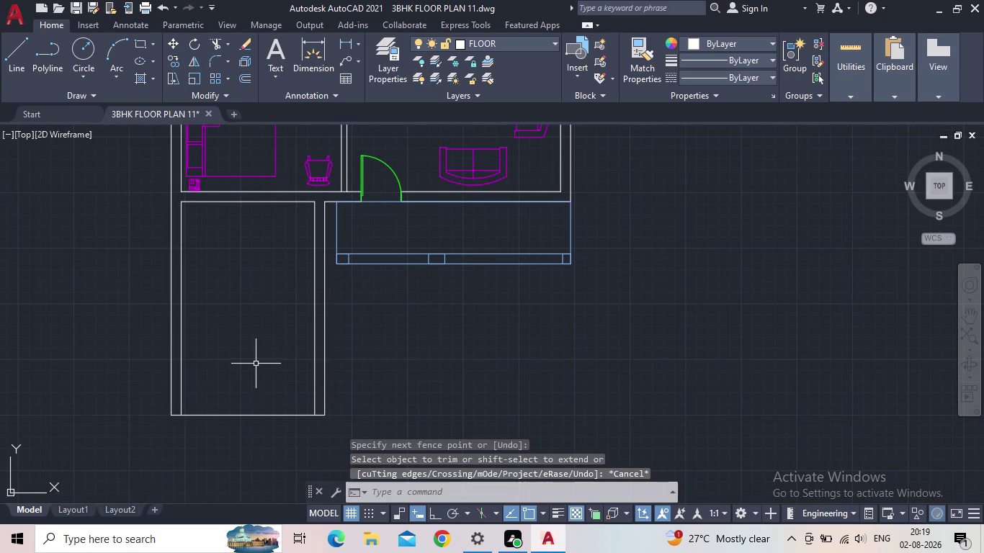
middle_drag(261, 373, 227, 421)
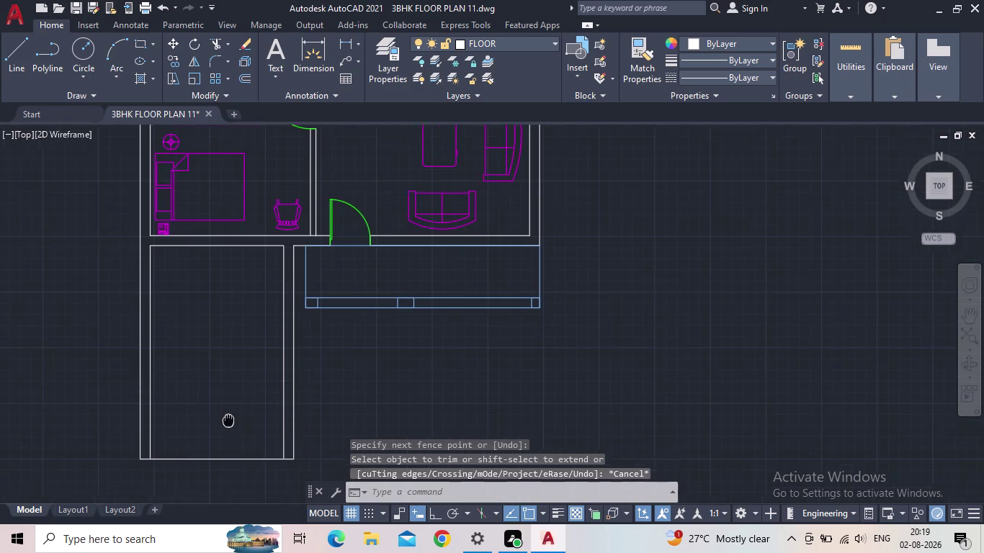
middle_drag(227, 422, 226, 422)
scroll(down, 3)
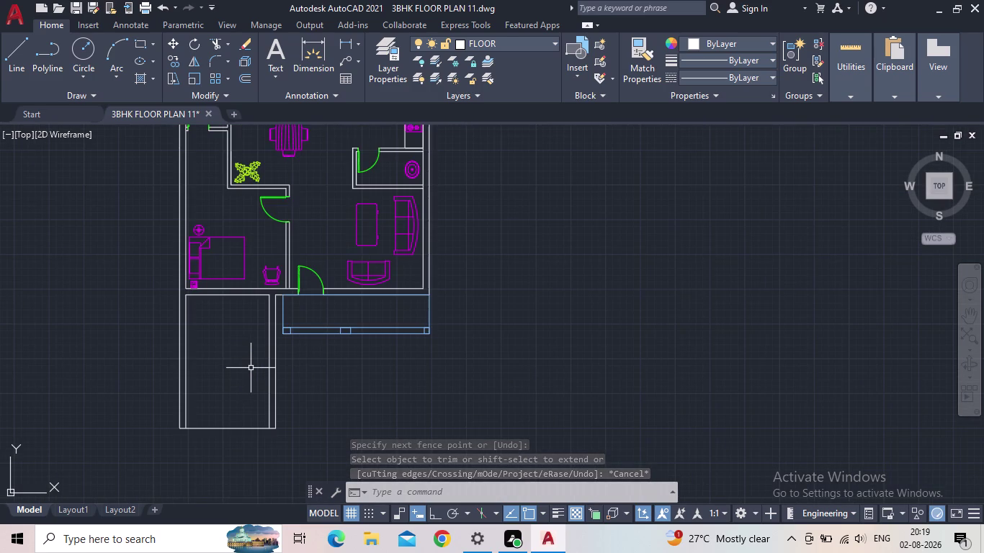
middle_drag(255, 365, 219, 347)
scroll(down, 3)
scroll(up, 3)
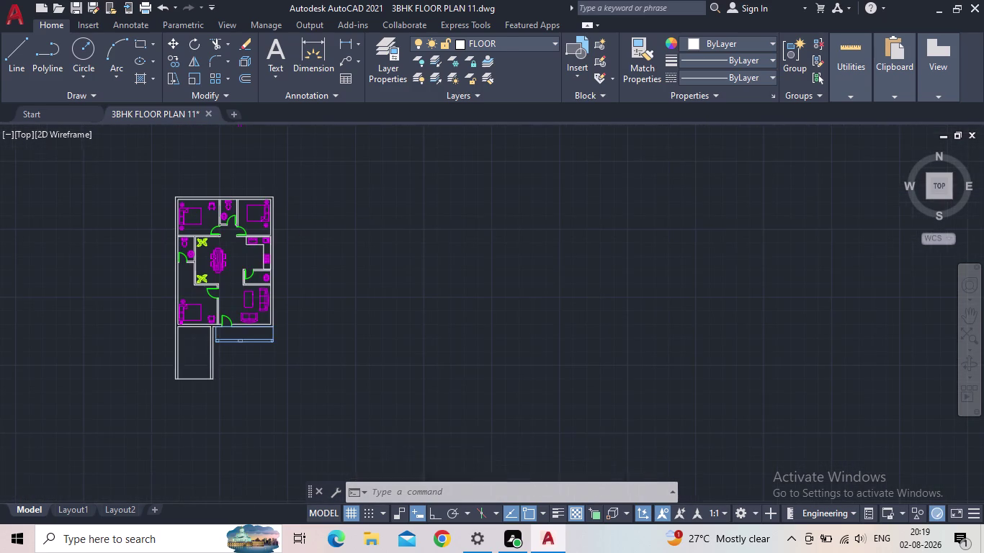
Draw a line (L) from the lower room's bottom corner to a point far right of the plan.
scroll(up, 3)
scroll(down, 3)
middle_drag(201, 369, 124, 328)
scroll(up, 3)
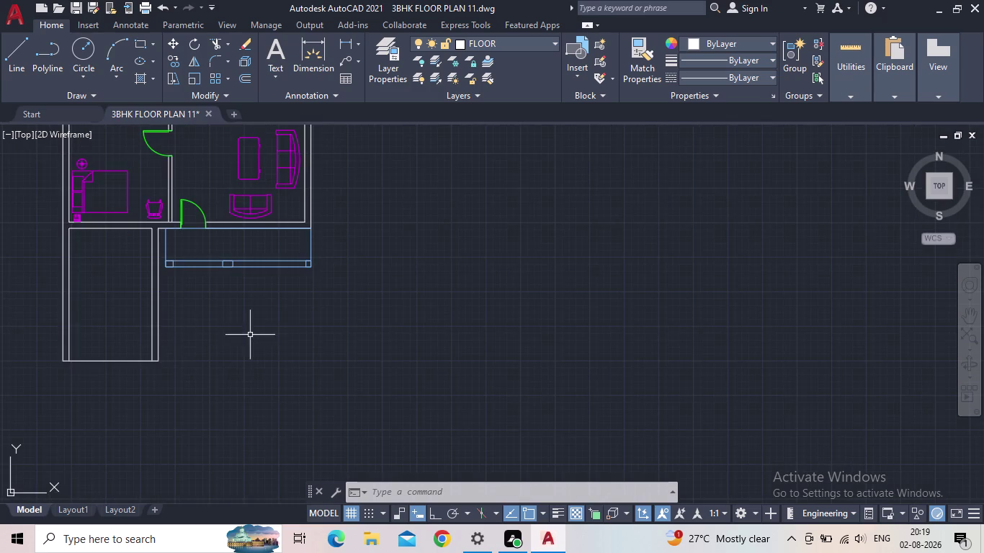
middle_drag(276, 330, 407, 360)
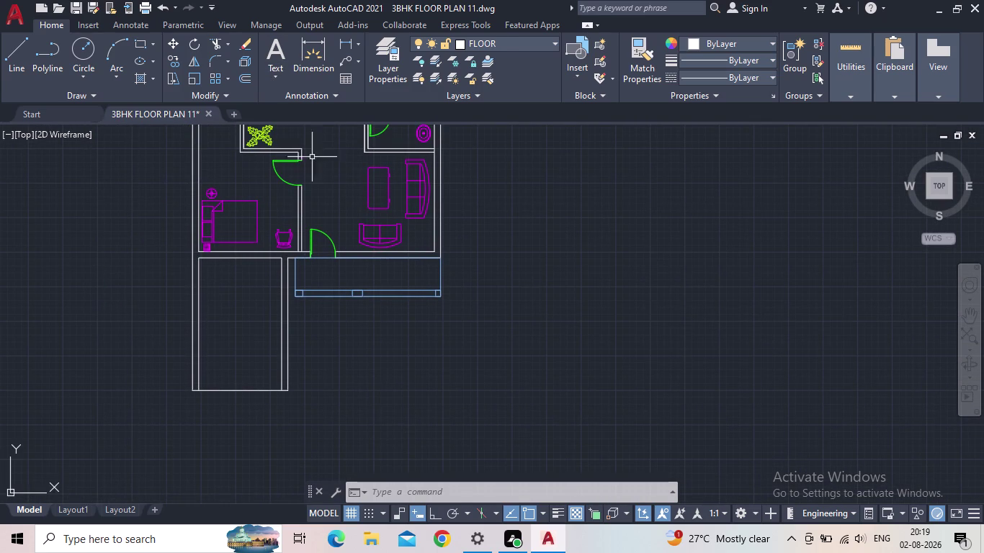
key(l)
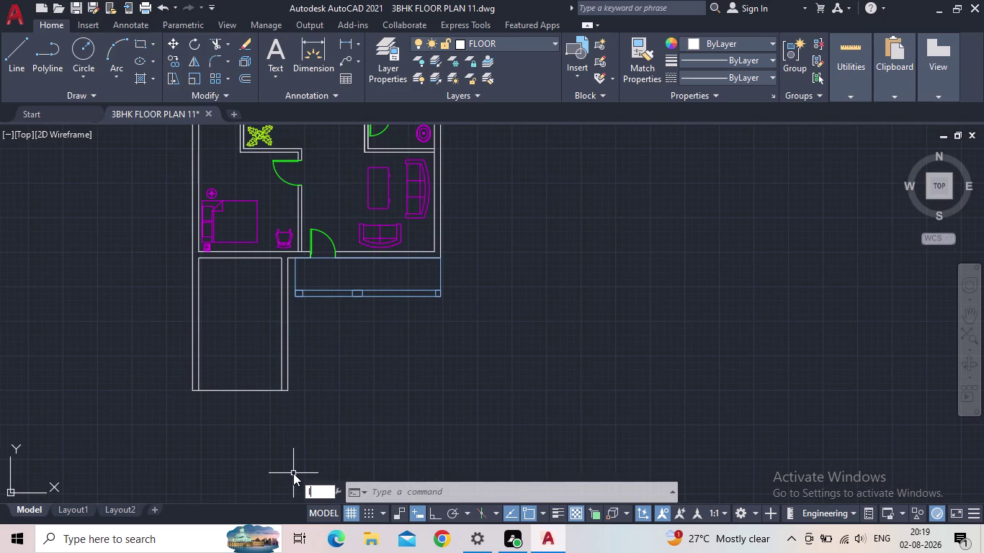
key(space)
drag(283, 388, 289, 388)
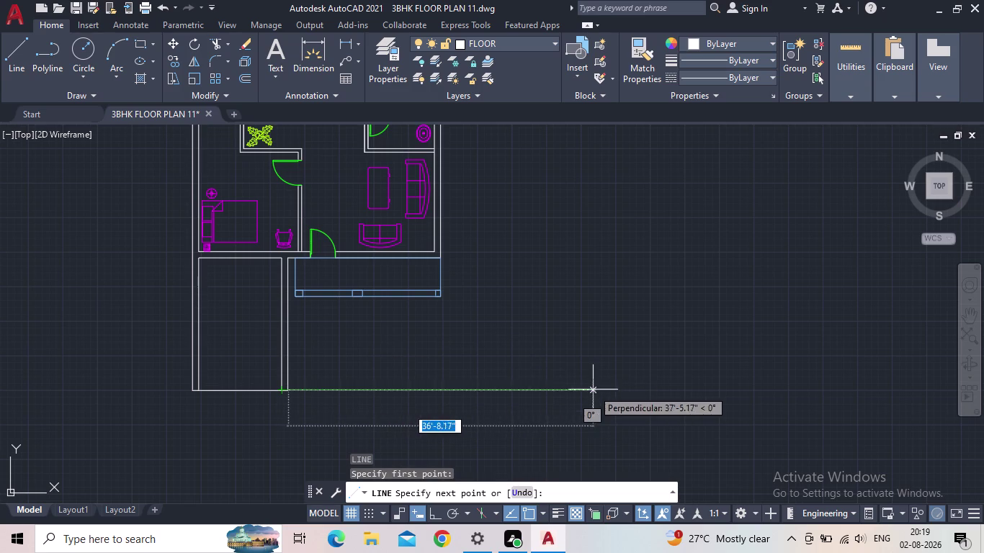
click(593, 389)
key(Escape)
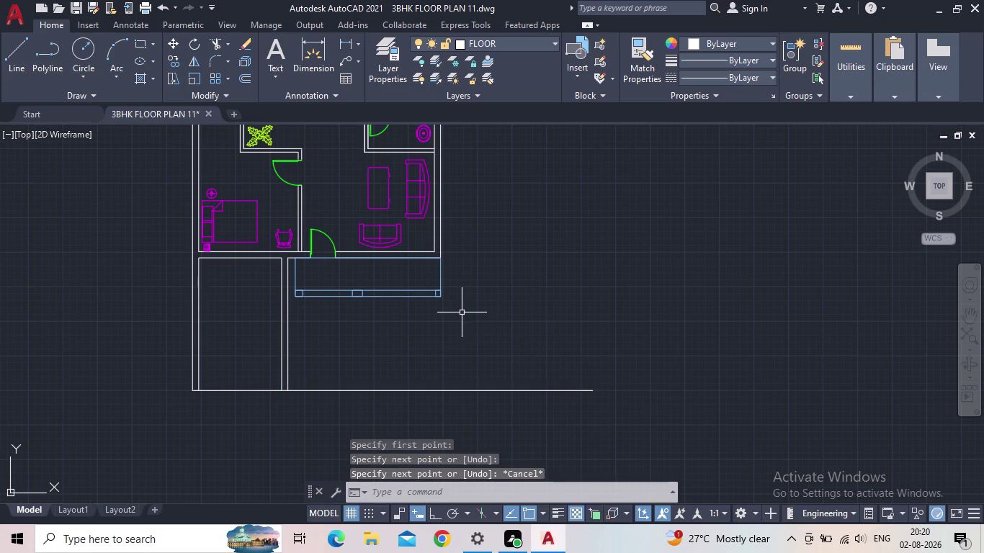
Extend the balcony's right edge line down to the long bottom line.
key(e)
key(x)
key(space)
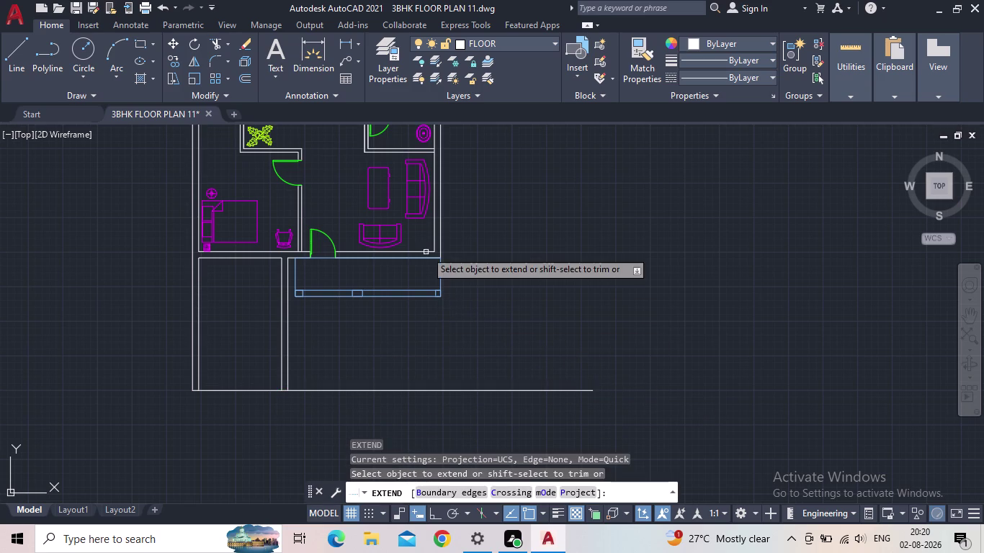
click(441, 246)
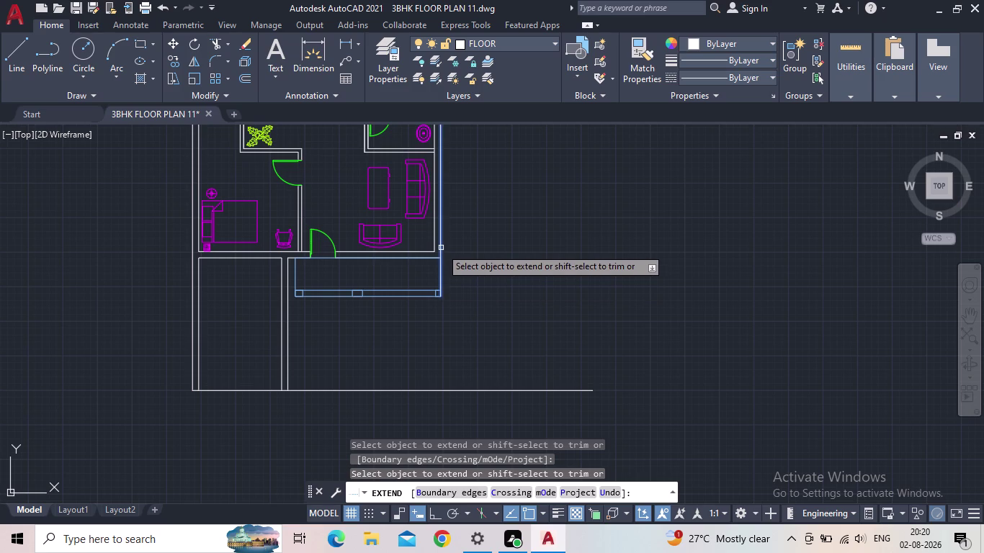
click(441, 247)
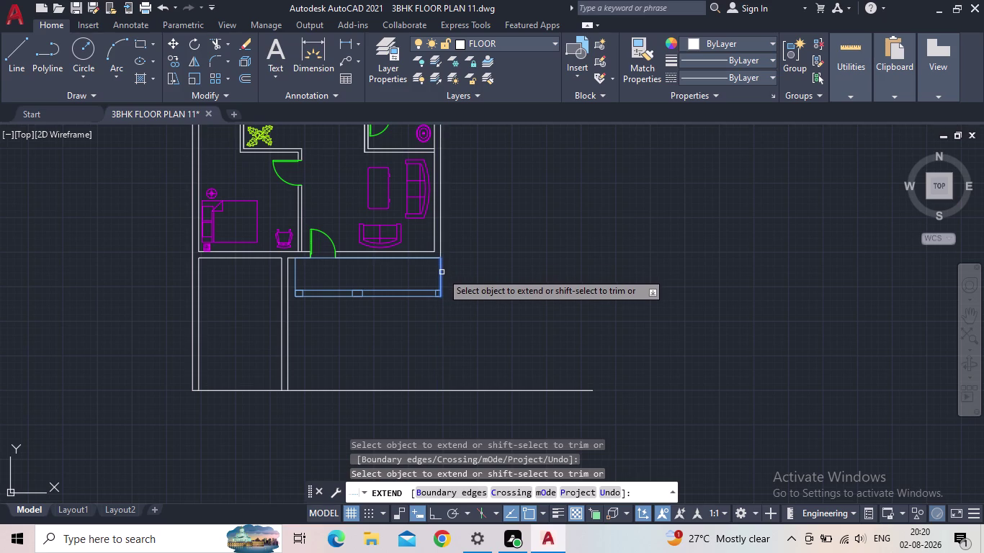
click(442, 272)
click(441, 285)
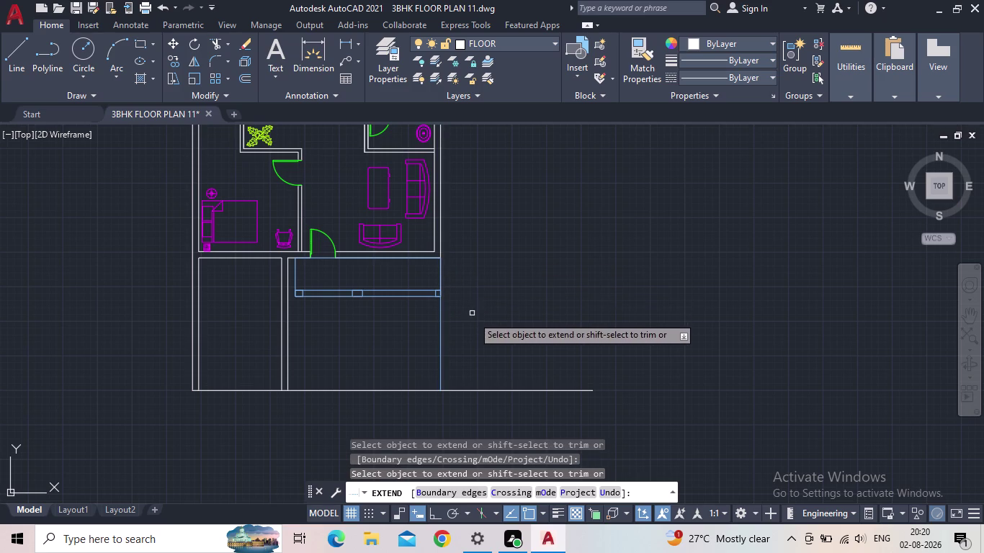
Extend the inner wall line beside the balcony downward, including with a fence pick.
scroll(up, 3)
click(431, 198)
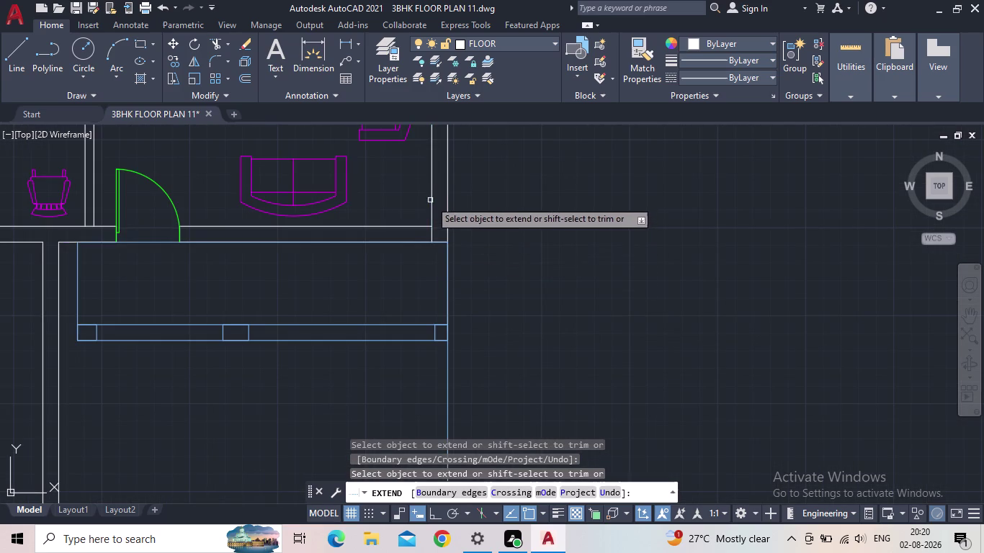
click(431, 239)
click(433, 285)
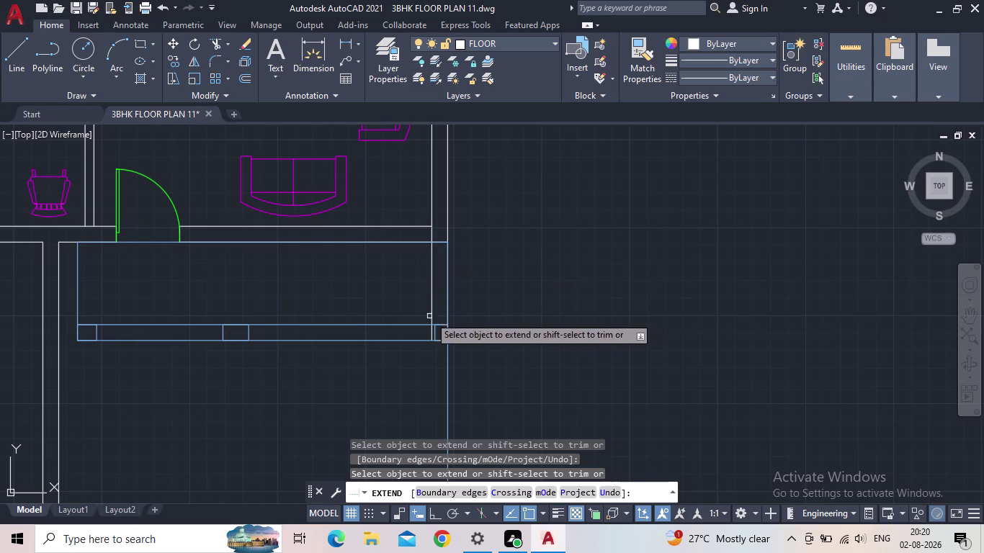
scroll(up, 3)
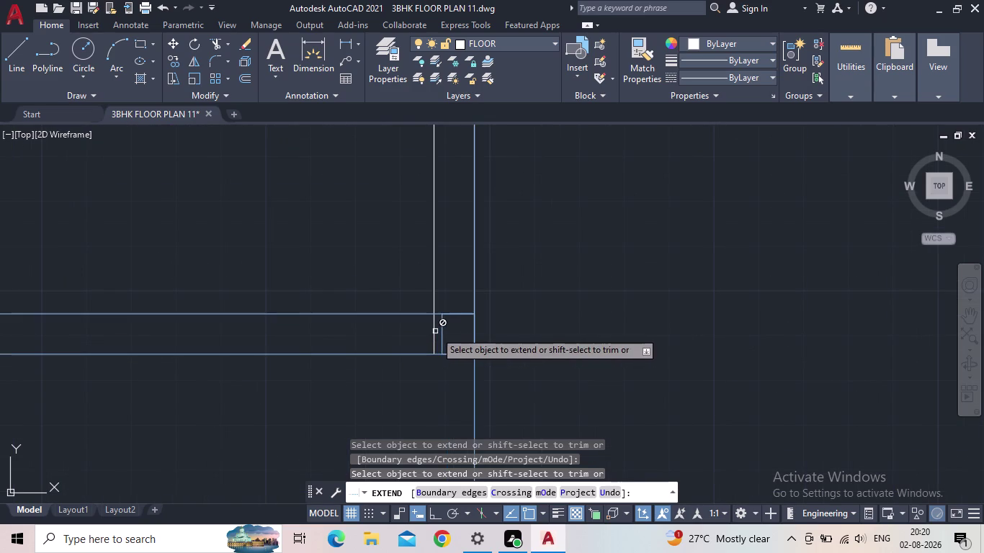
click(435, 331)
click(437, 292)
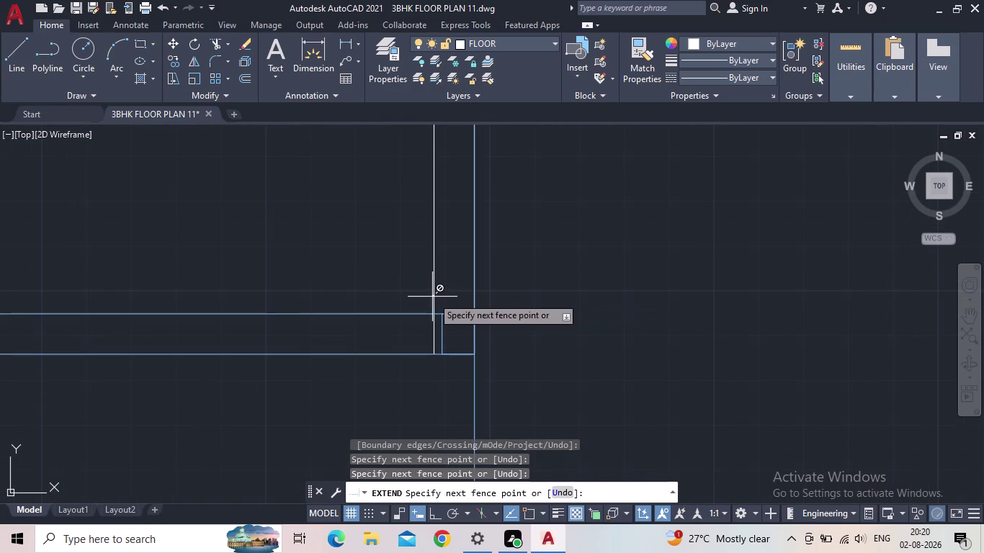
click(432, 296)
key(Escape)
Select the newly extended vertical line and the long vertical wall line.
scroll(down, 3)
middle_drag(436, 323, 393, 261)
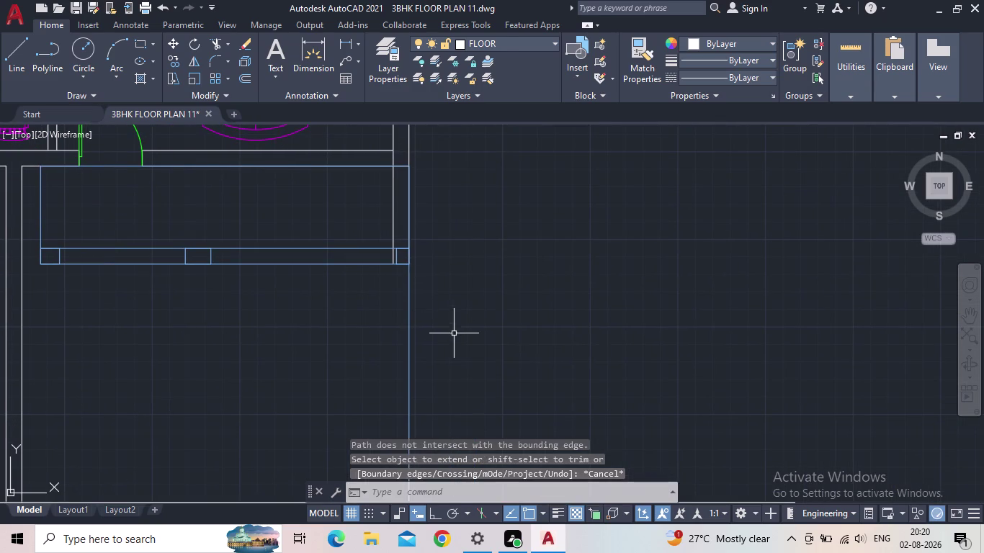
drag(450, 337, 429, 338)
click(382, 333)
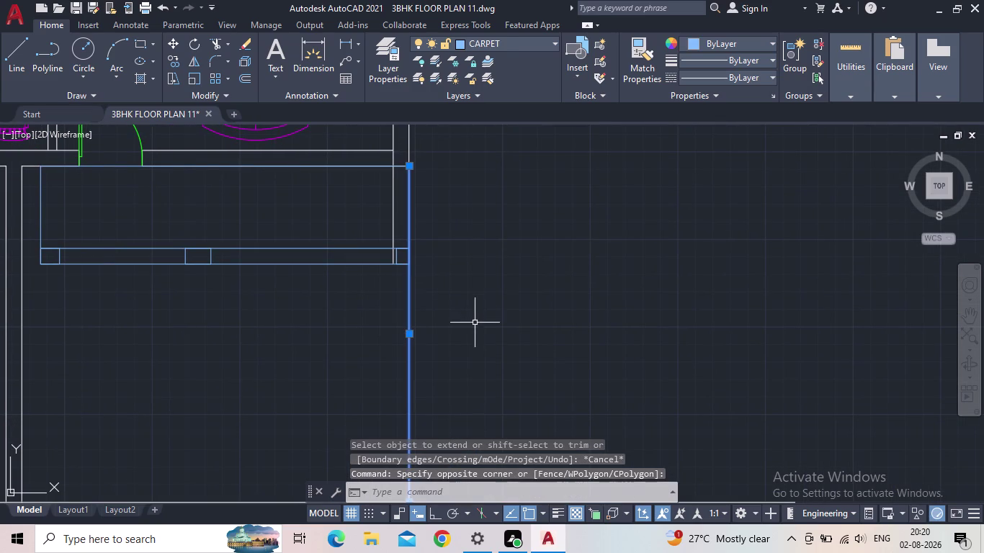